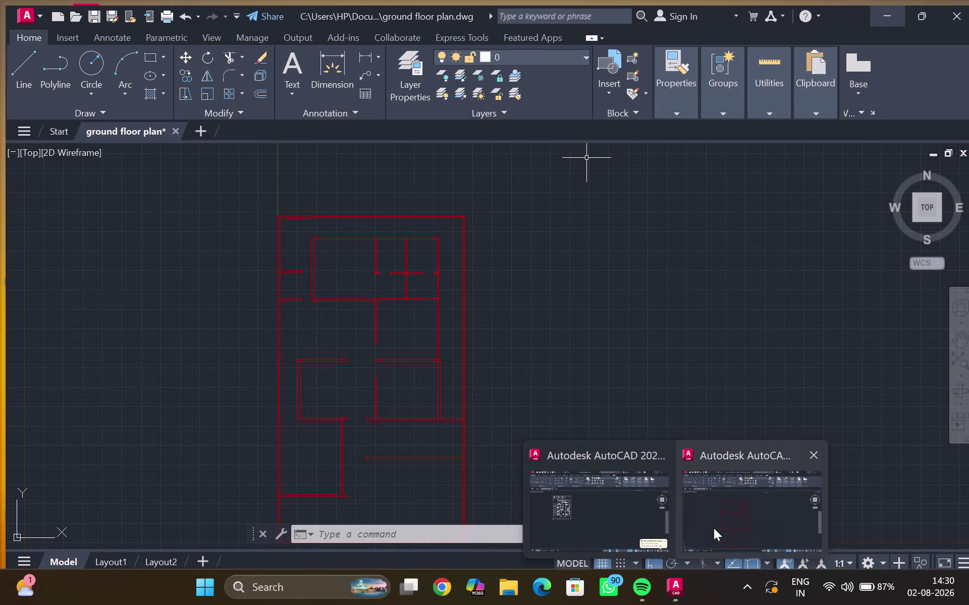
Offset the lower horizontal wall line 4 feet upward.
click(713, 527)
scroll(up, 3)
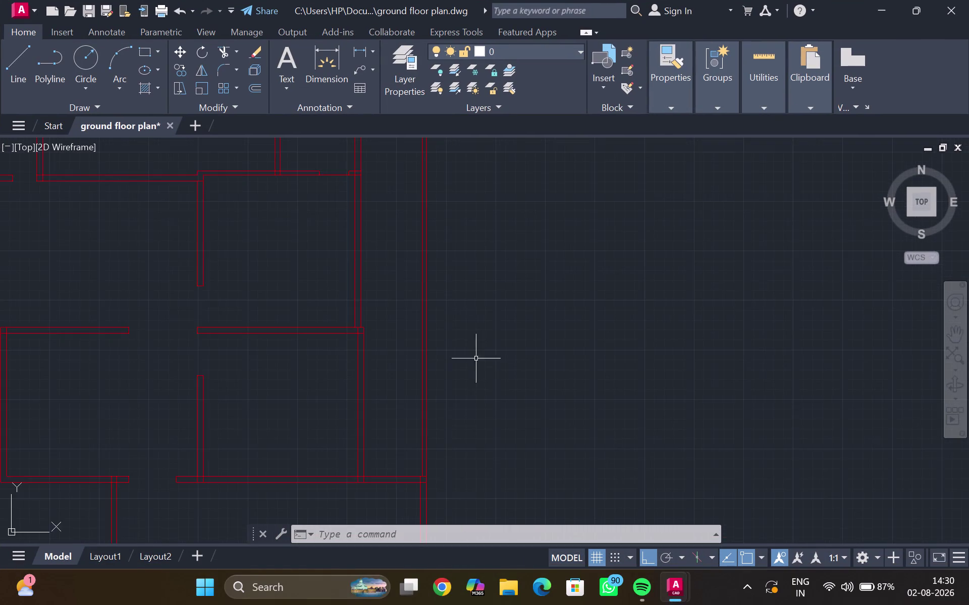
middle_drag(479, 338, 501, 309)
scroll(down, 3)
middle_click(494, 298)
scroll(up, 3)
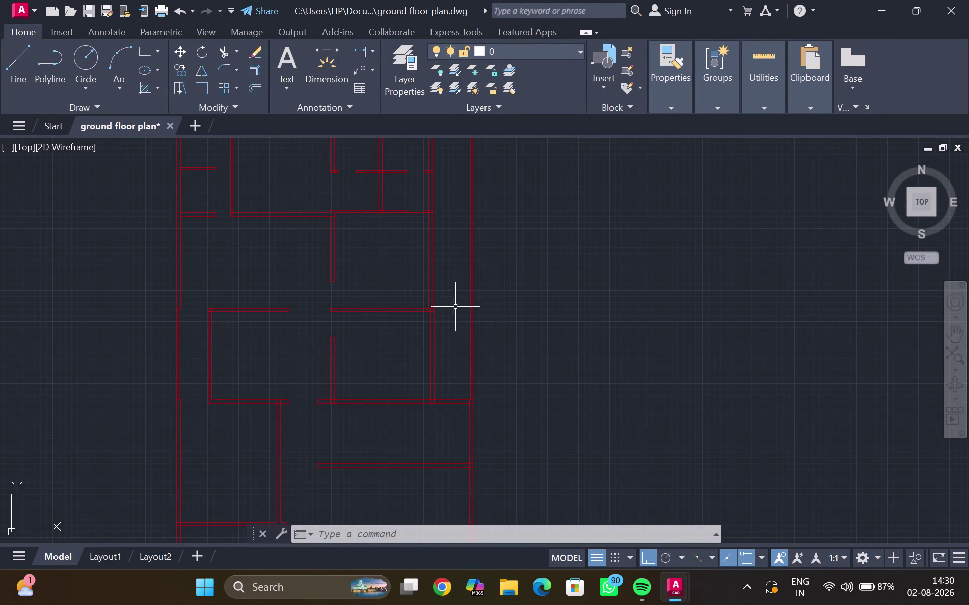
scroll(up, 3)
scroll(down, 3)
middle_drag(455, 307, 463, 330)
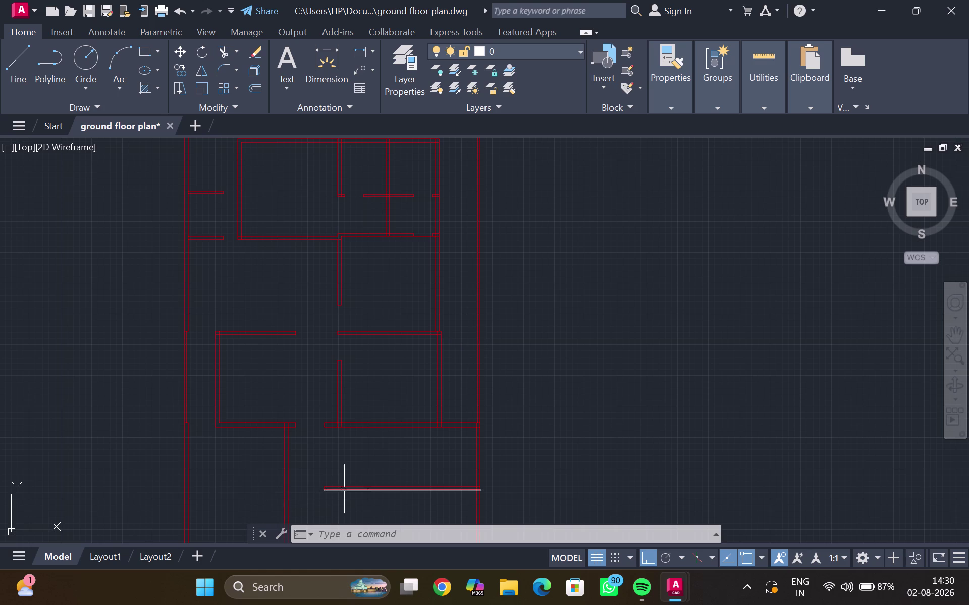
scroll(up, 3)
scroll(down, 3)
middle_drag(358, 444, 358, 353)
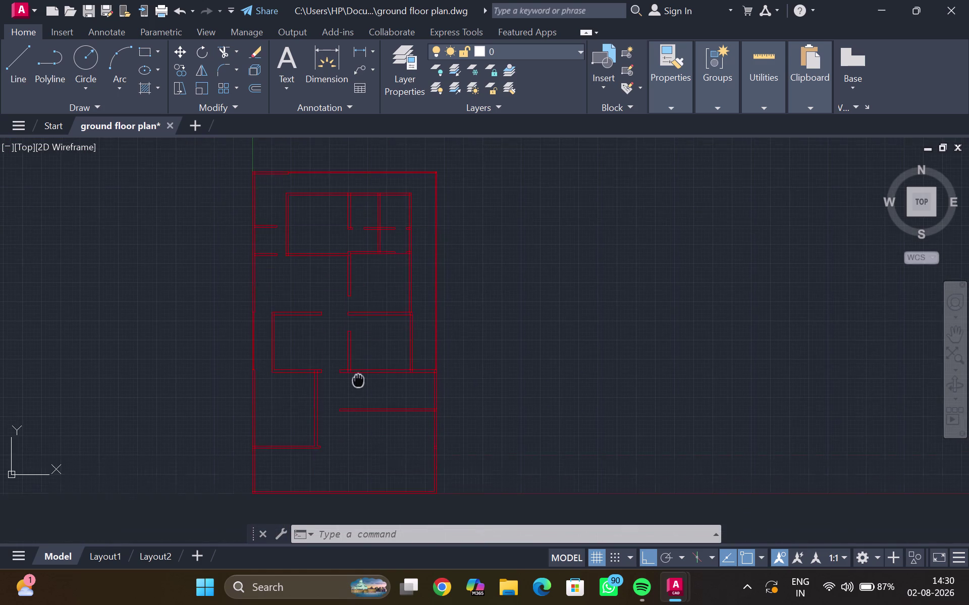
middle_drag(358, 353, 359, 341)
scroll(up, 3)
middle_drag(369, 346, 359, 364)
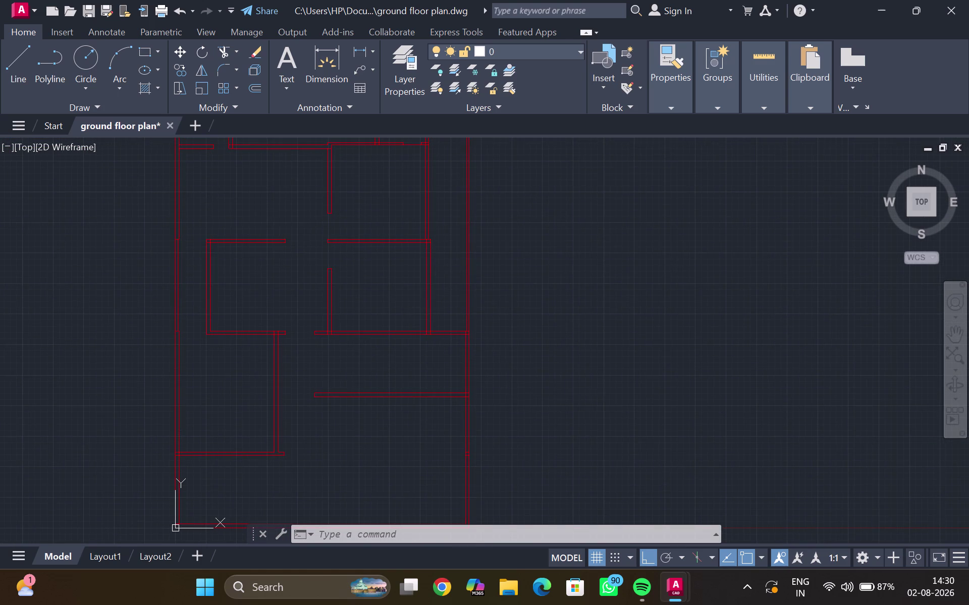
scroll(up, 3)
scroll(up, 3)
middle_drag(440, 324, 389, 316)
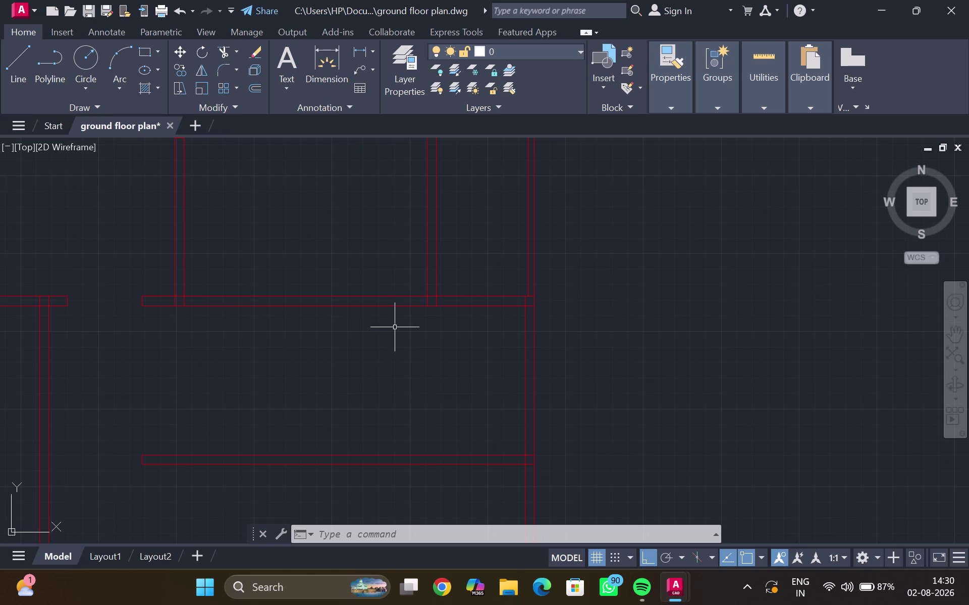
scroll(down, 3)
middle_click(418, 329)
scroll(up, 3)
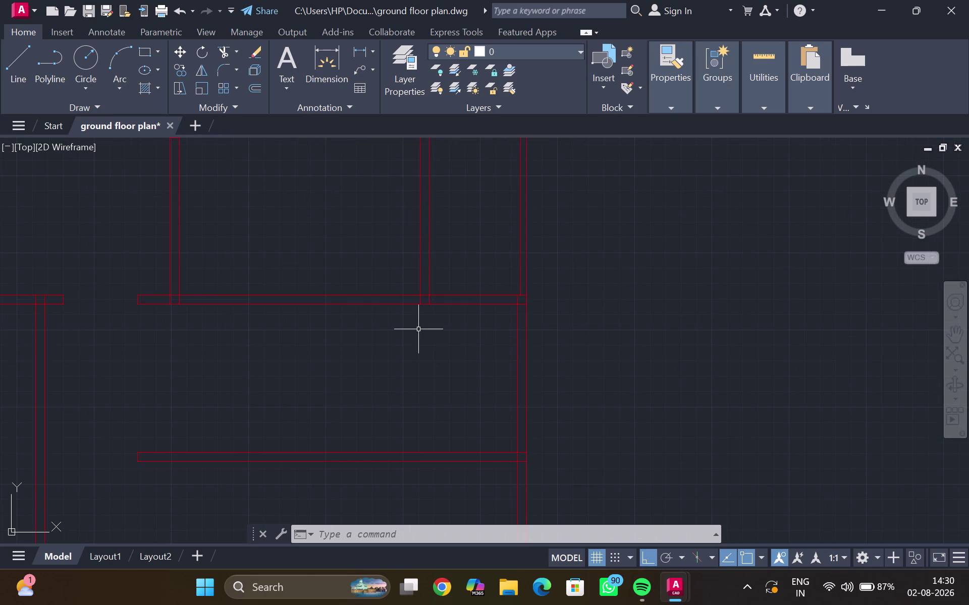
middle_drag(418, 330, 408, 341)
scroll(up, 3)
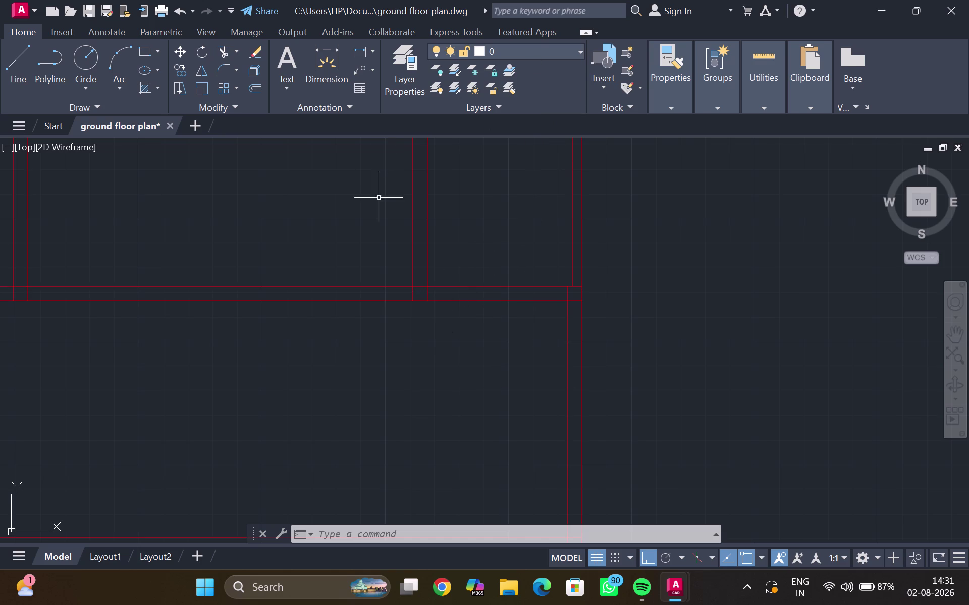
scroll(down, 3)
middle_drag(390, 206, 431, 285)
scroll(down, 3)
middle_drag(409, 275, 413, 276)
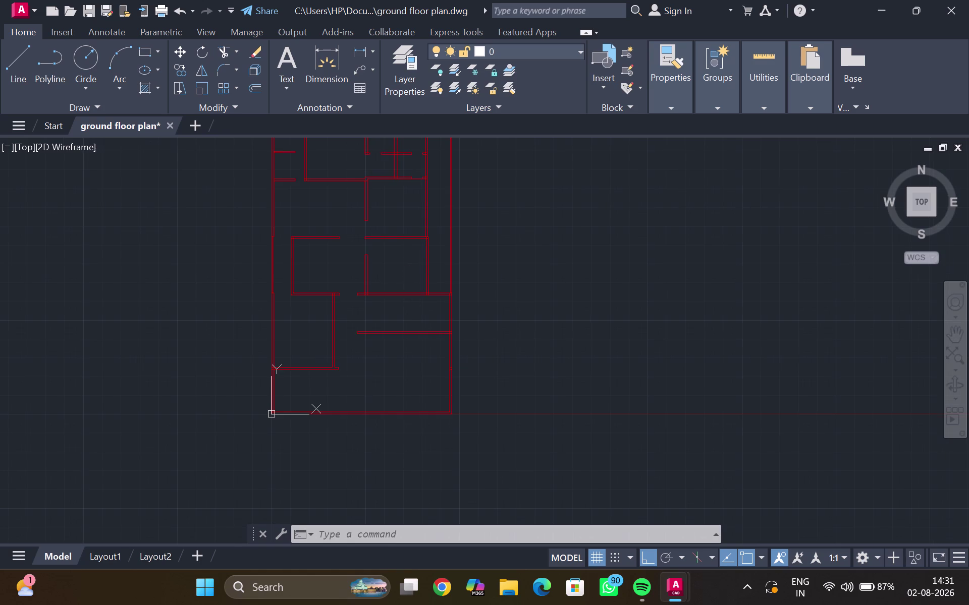
middle_drag(413, 276, 427, 287)
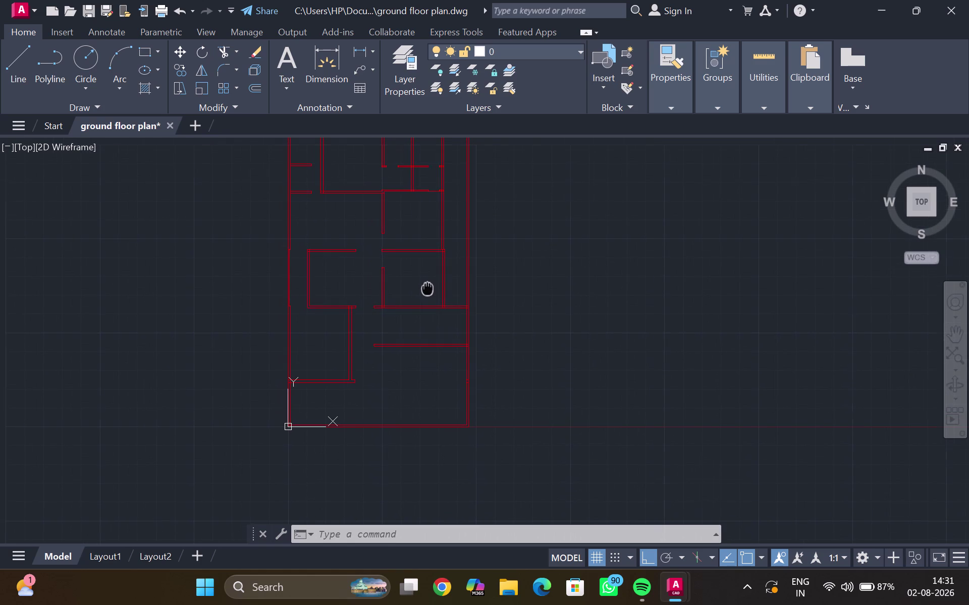
scroll(up, 3)
middle_drag(427, 288, 427, 289)
scroll(up, 3)
scroll(down, 3)
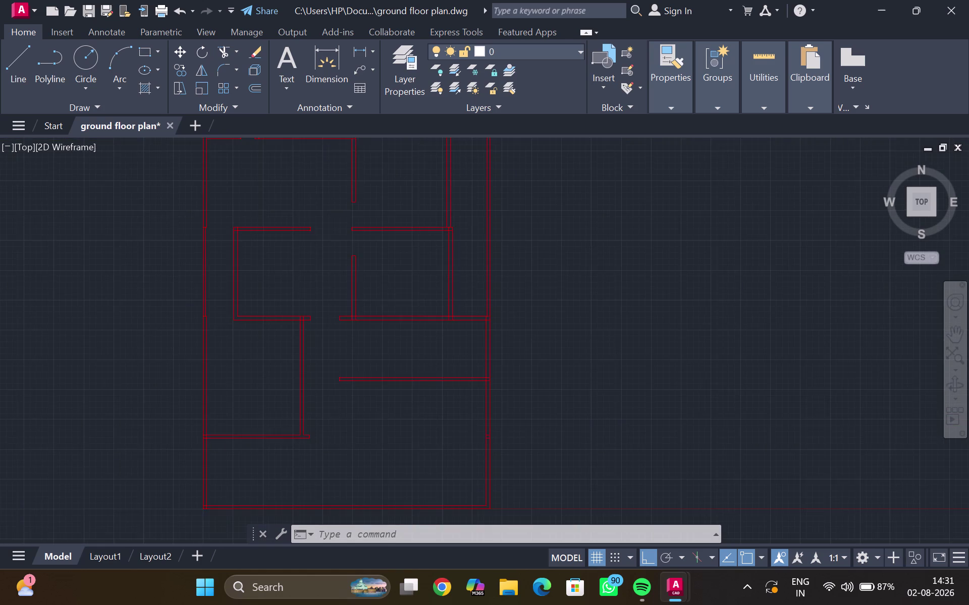
scroll(up, 3)
scroll(down, 3)
middle_drag(427, 289, 427, 294)
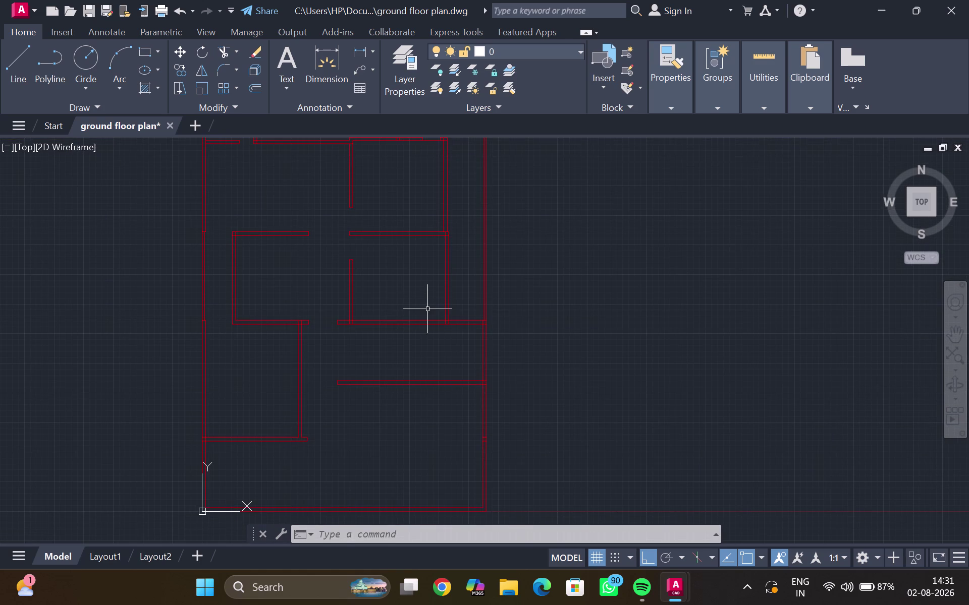
middle_click(405, 362)
scroll(up, 3)
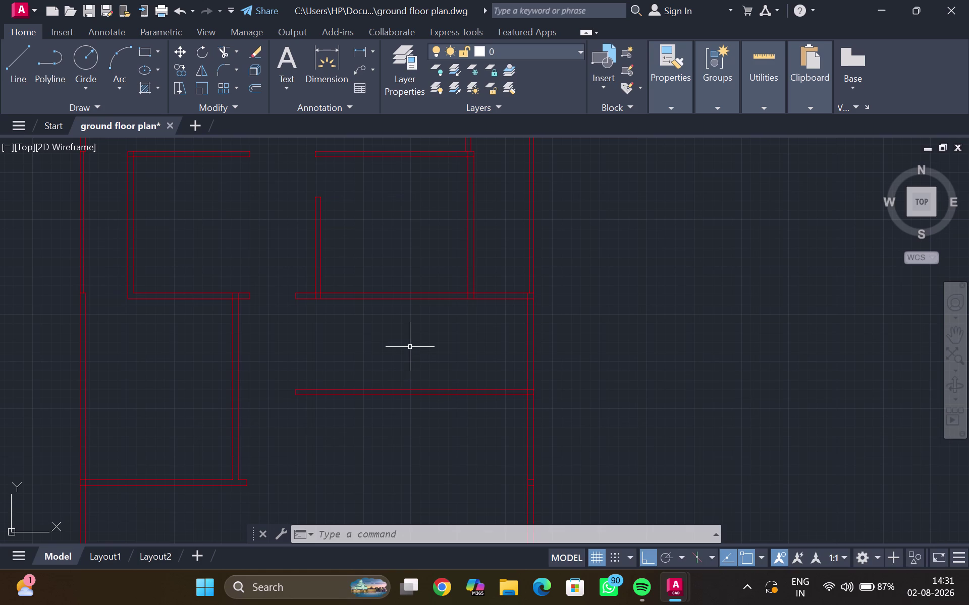
click(397, 389)
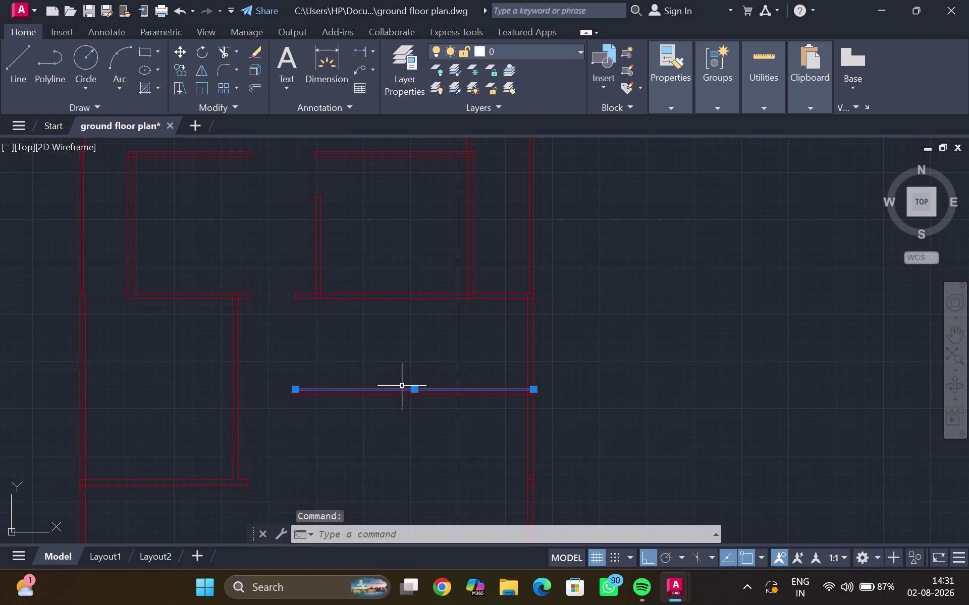
key(o)
key(Return)
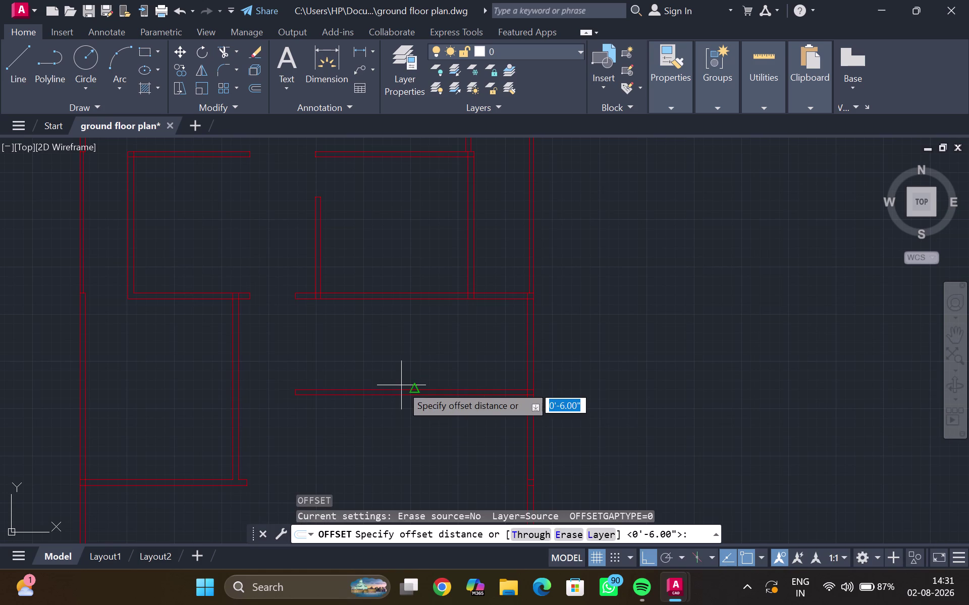
key(4)
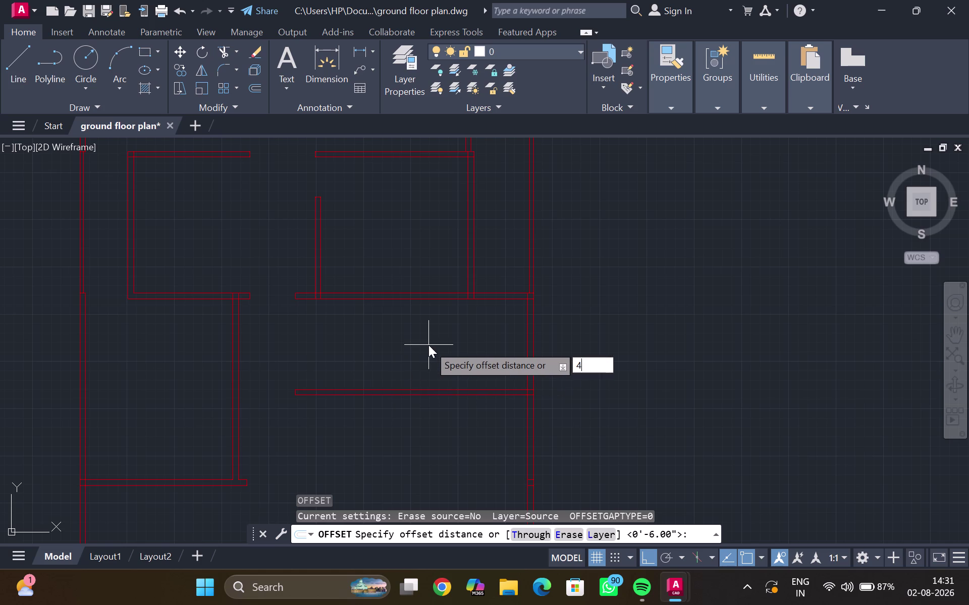
key(apostrophe)
key(Return)
click(428, 345)
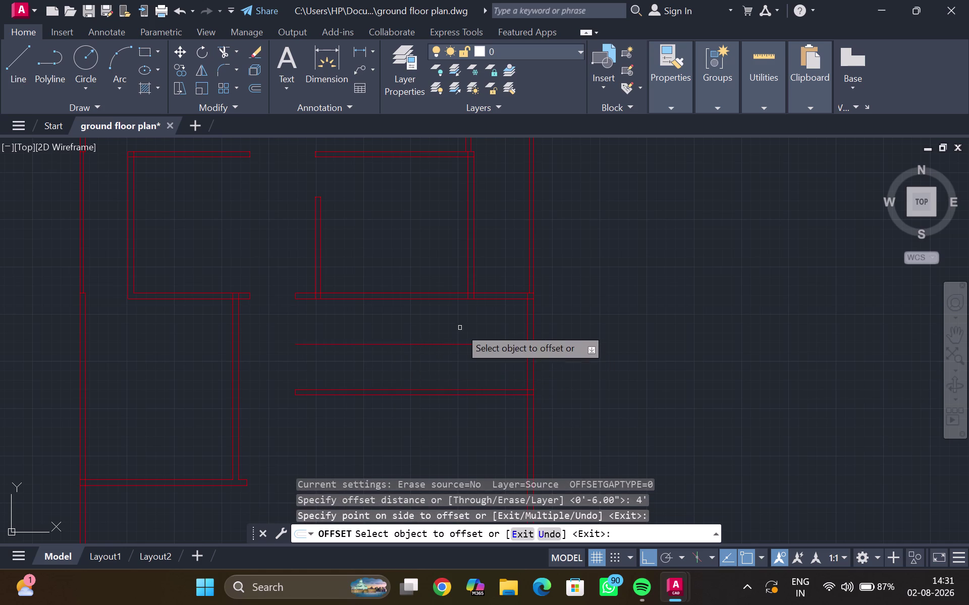
key(Escape)
Offset the new 4-foot line by 6 inches to both sides.
scroll(up, 3)
middle_drag(366, 354, 366, 383)
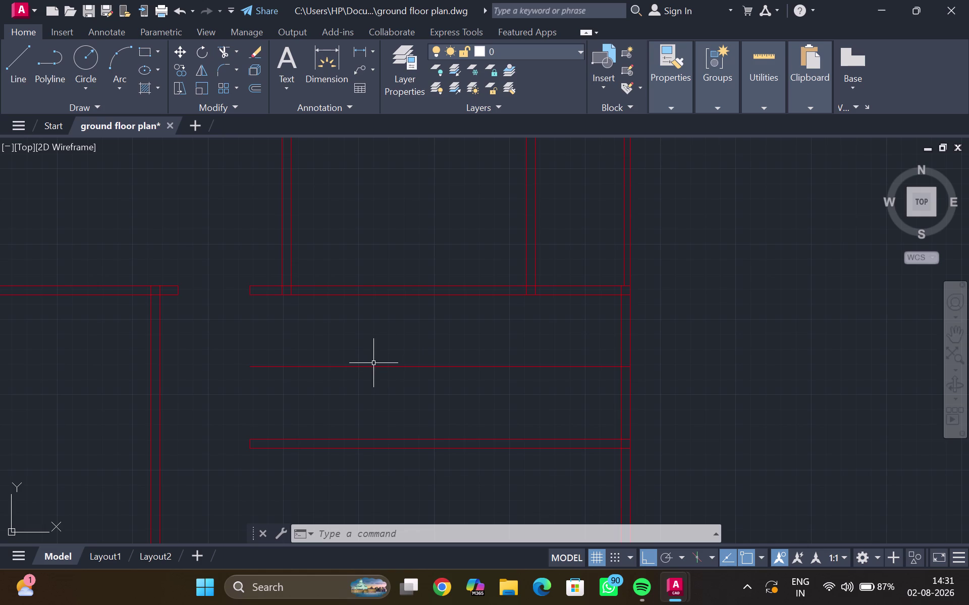
click(369, 369)
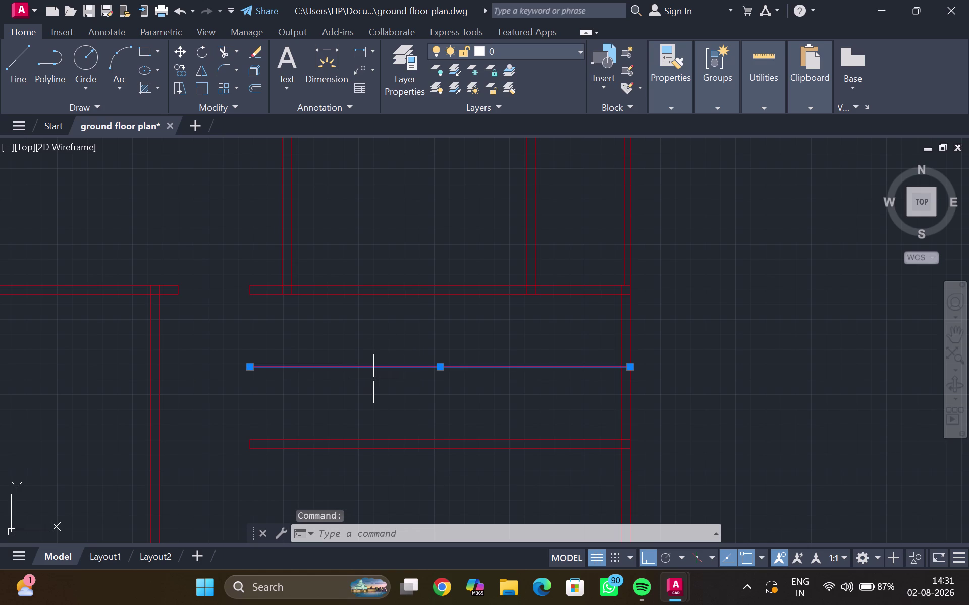
key(6)
key(shift+quotedbl)
key(Return)
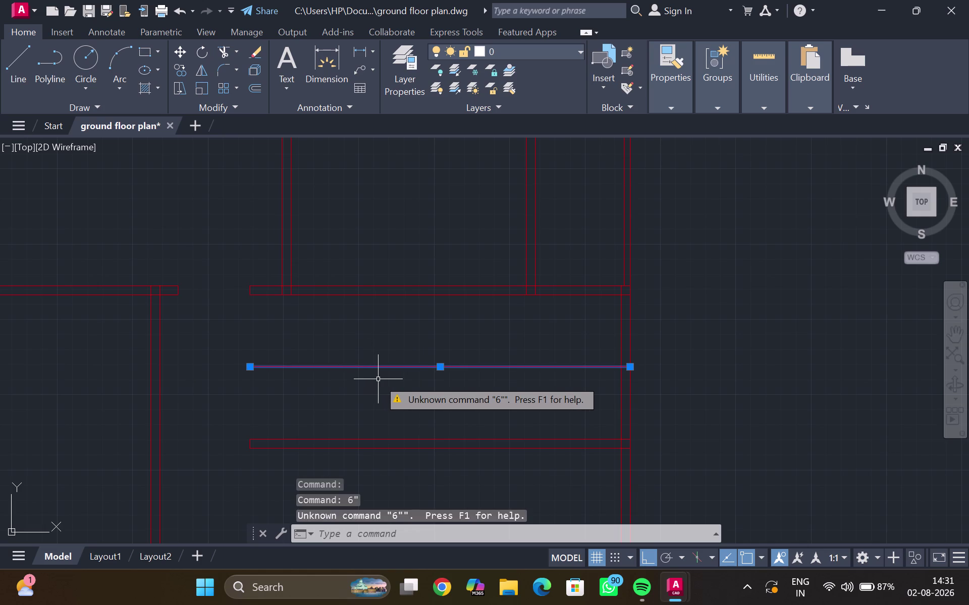
key(o)
key(Return)
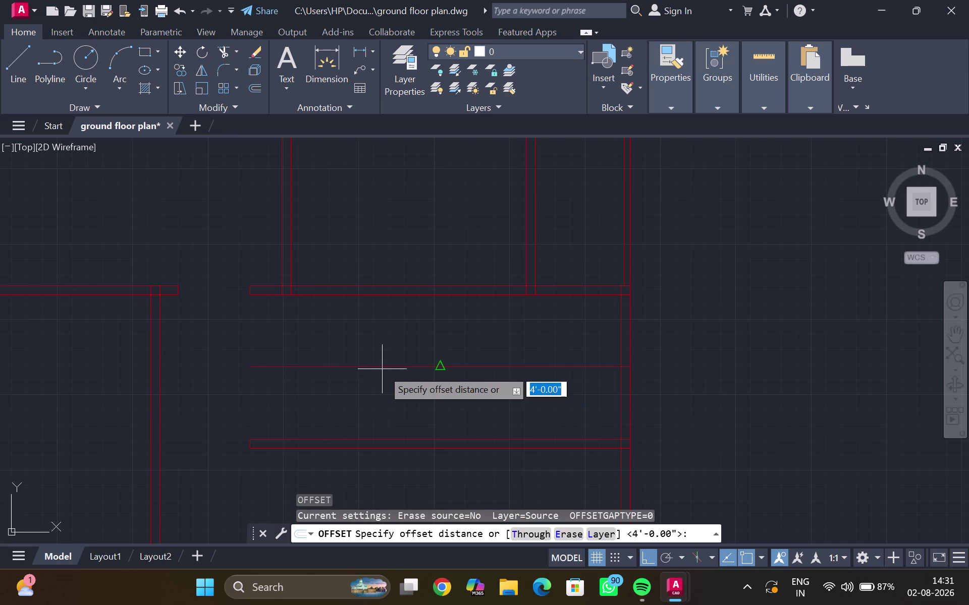
key(6)
key(shift+quotedbl)
key(Return)
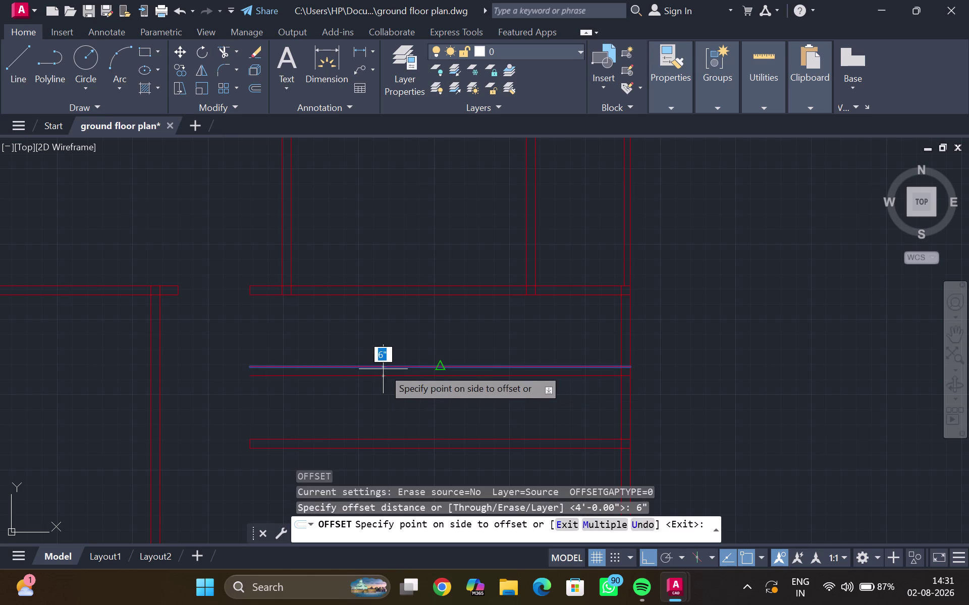
click(383, 368)
click(383, 366)
click(385, 353)
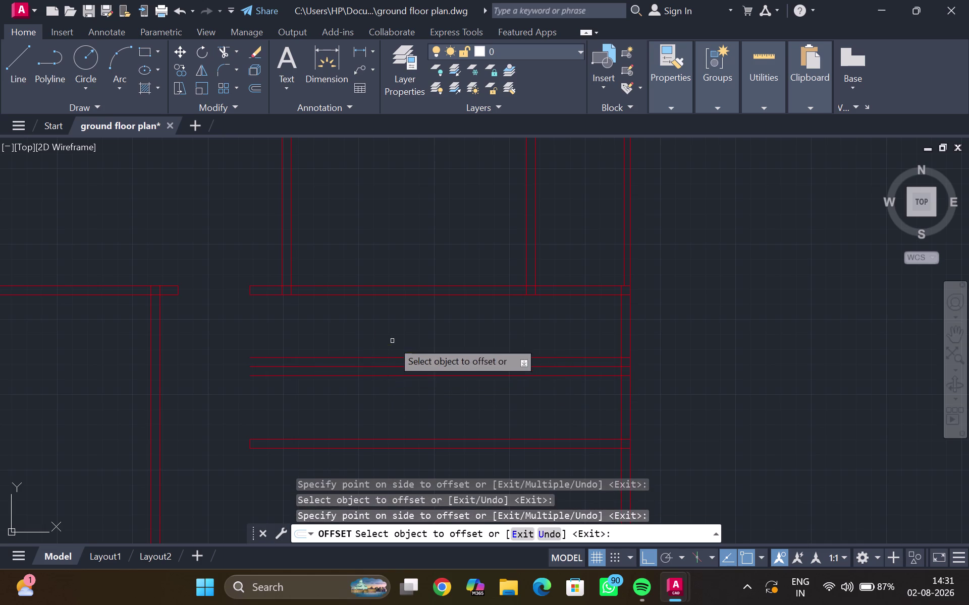
key(Escape)
middle_drag(357, 347, 354, 347)
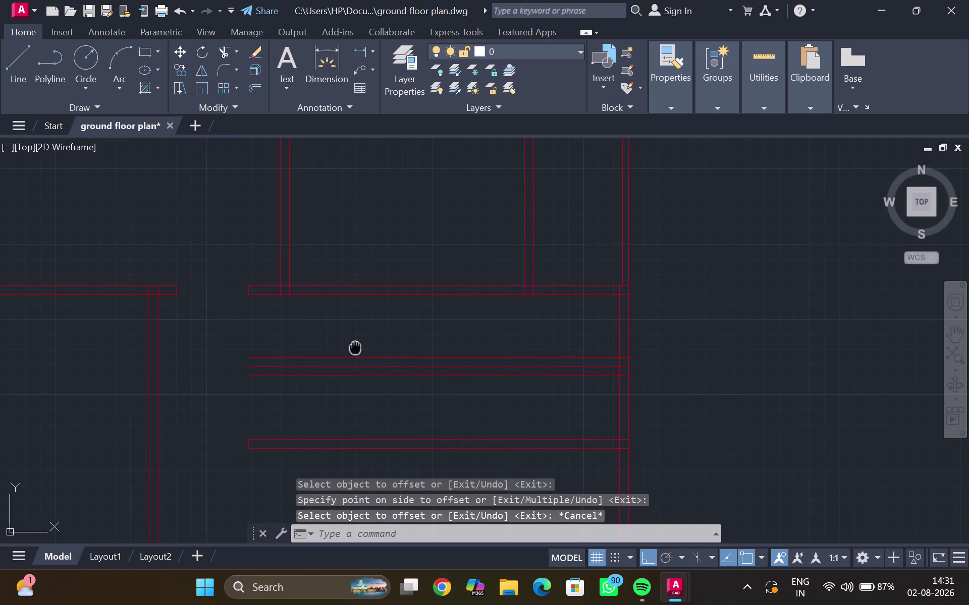
middle_drag(354, 347, 341, 337)
scroll(up, 3)
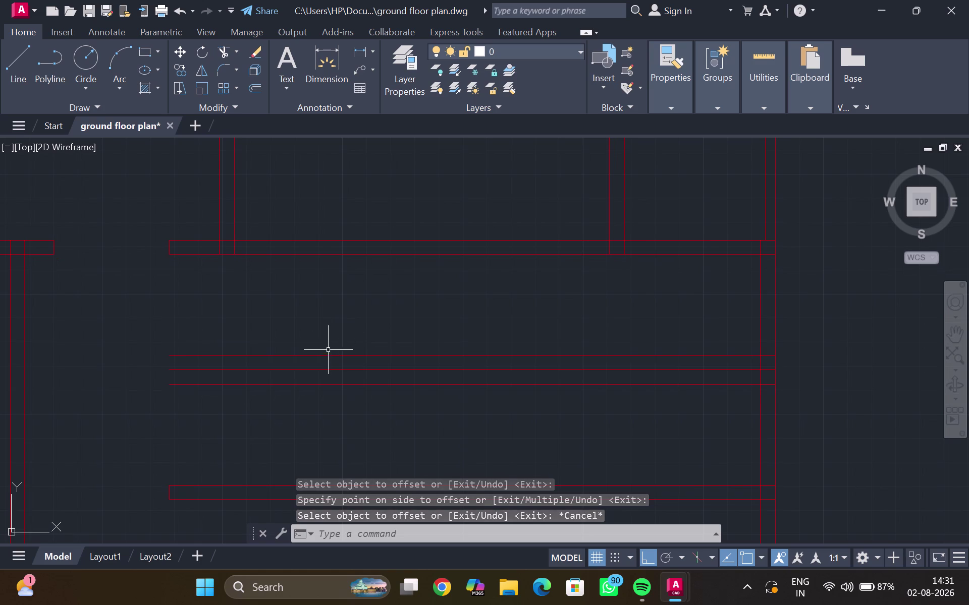
middle_drag(267, 423, 296, 387)
scroll(up, 3)
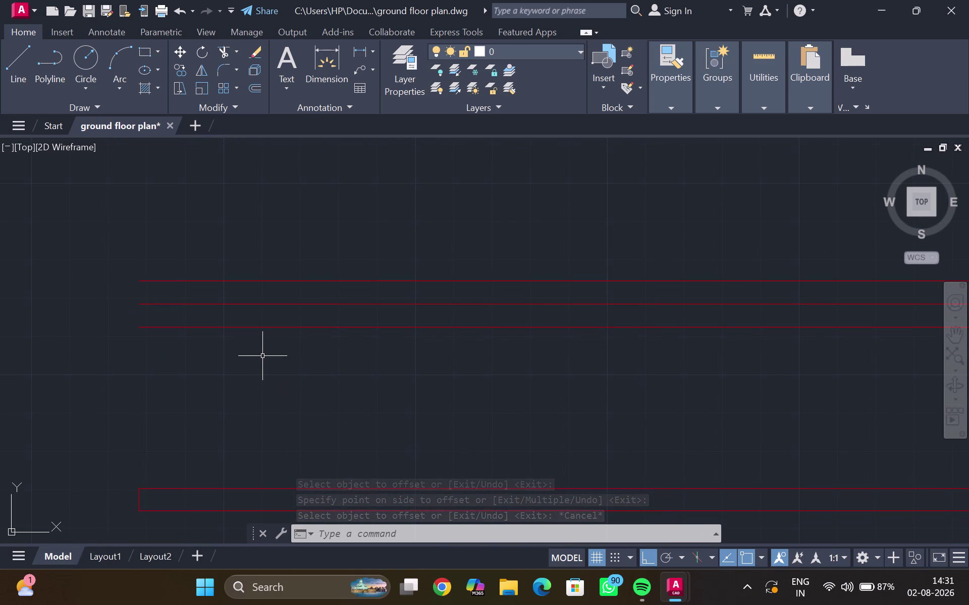
Draw a vertical line from the new wall lines' end down to the lower wall.
key(l)
key(Return)
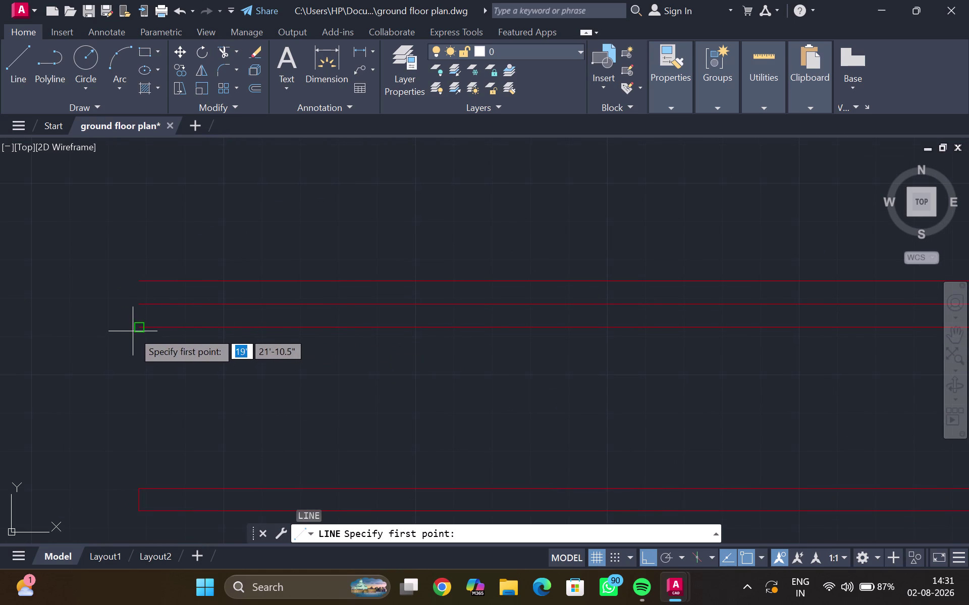
click(136, 329)
click(138, 487)
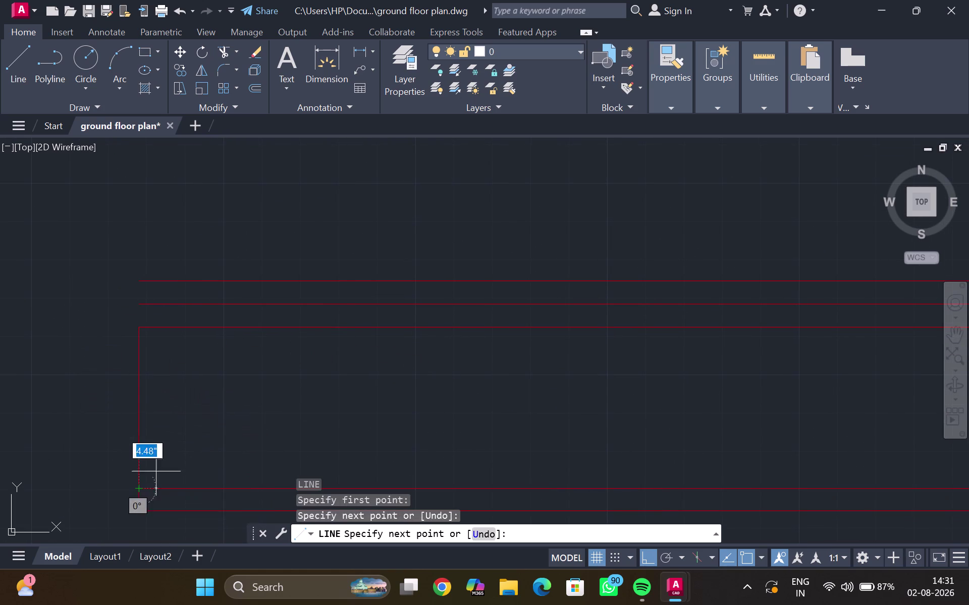
key(Escape)
scroll(down, 3)
middle_click(644, 18)
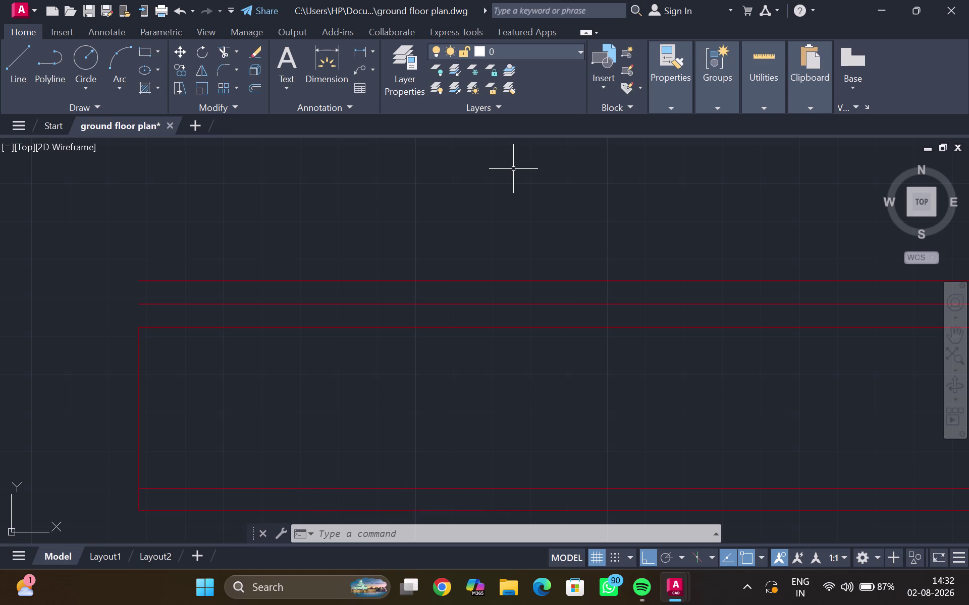
Select the staircase outline's left edge line.
click(140, 400)
key(o)
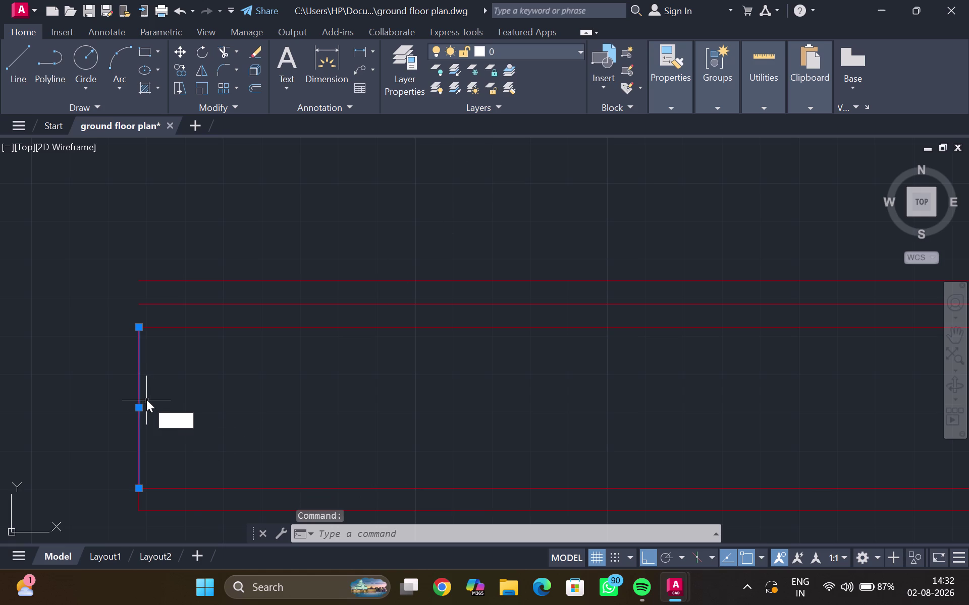
key(Escape)
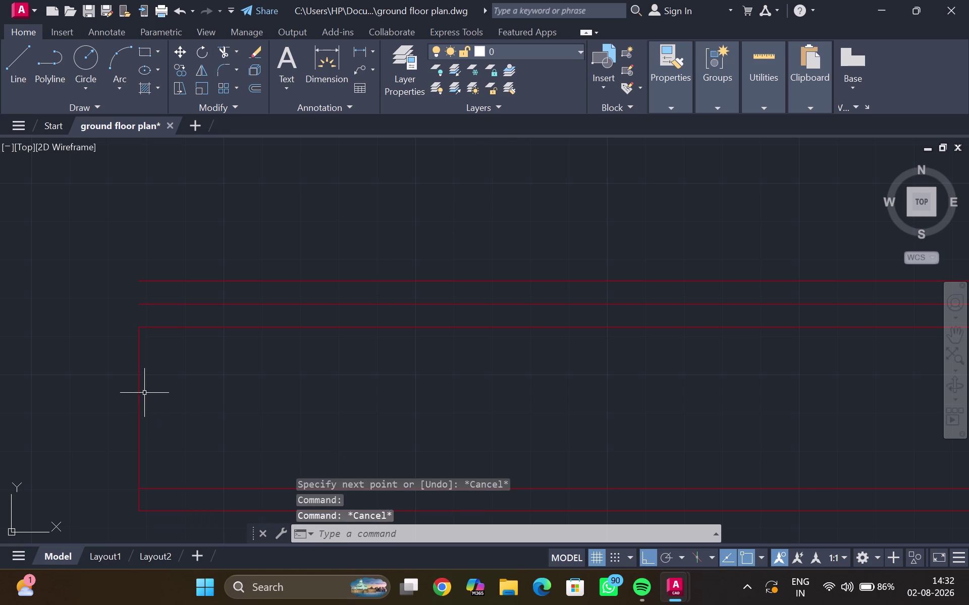
click(139, 389)
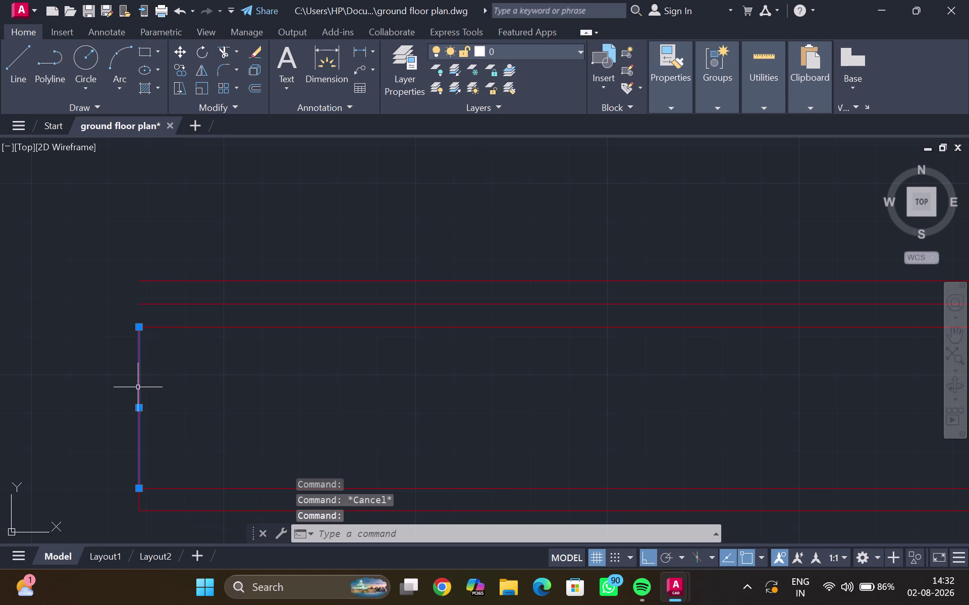
Copy the stair's left edge as an array of 12 lines spaced 1 foot apart.
key(c)
key(o)
key(Return)
click(143, 330)
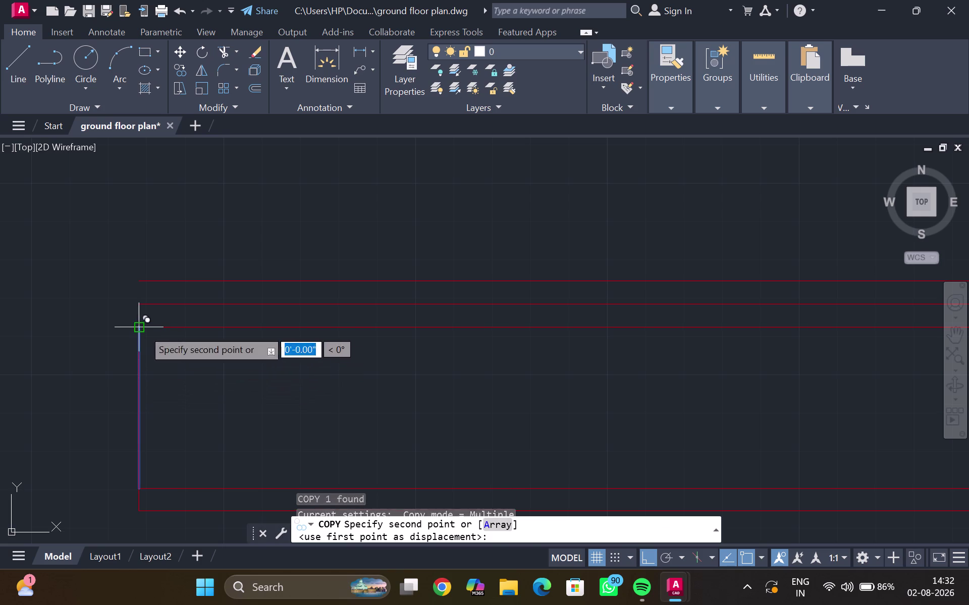
click(491, 522)
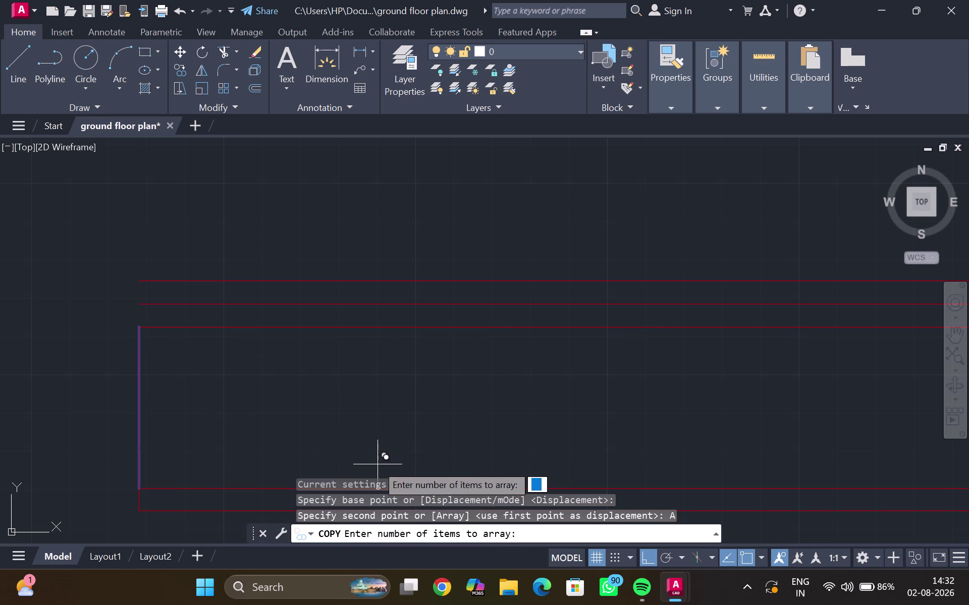
text(12)
key(Return)
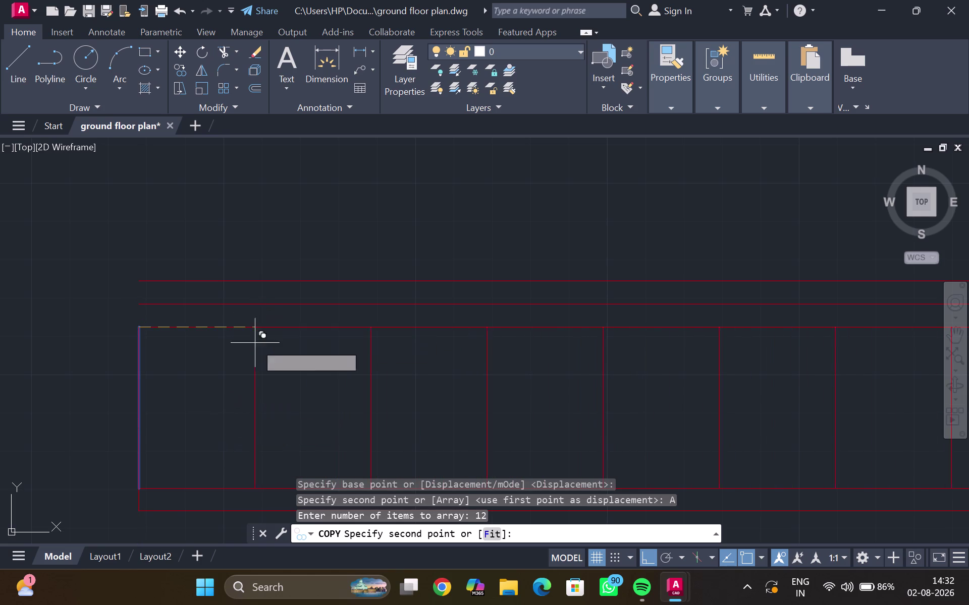
scroll(down, 3)
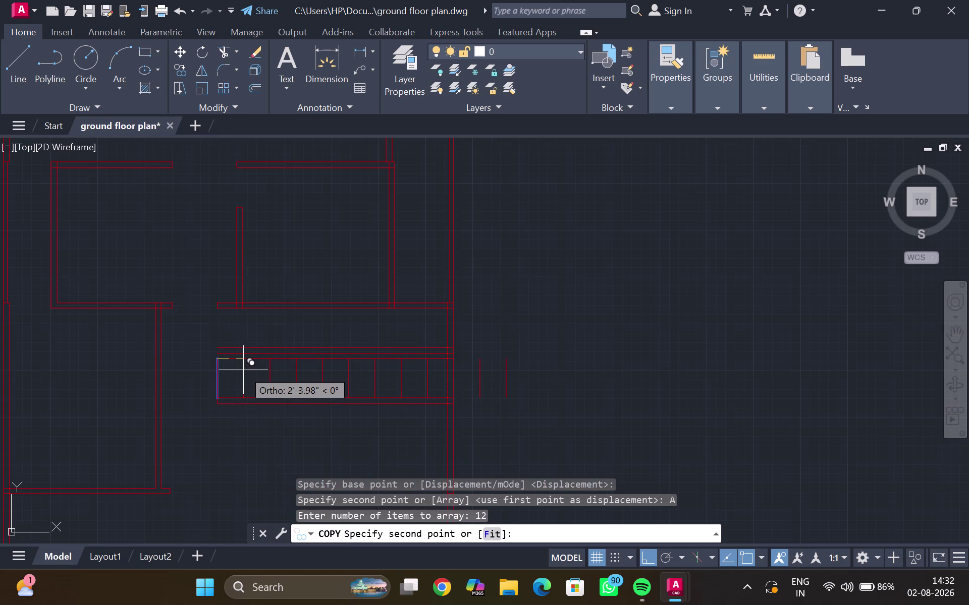
key(1)
key(apostrophe)
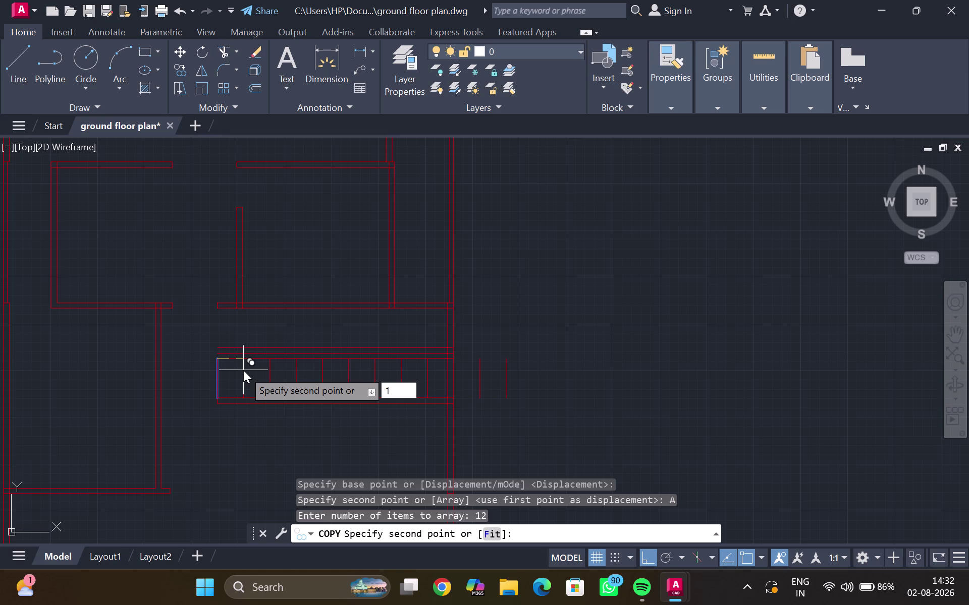
key(Return)
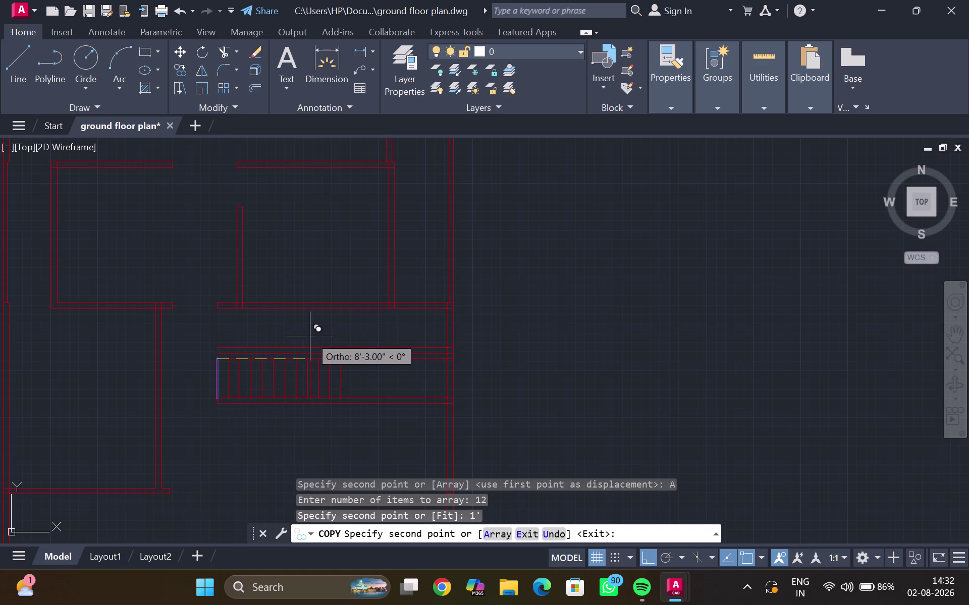
key(Escape)
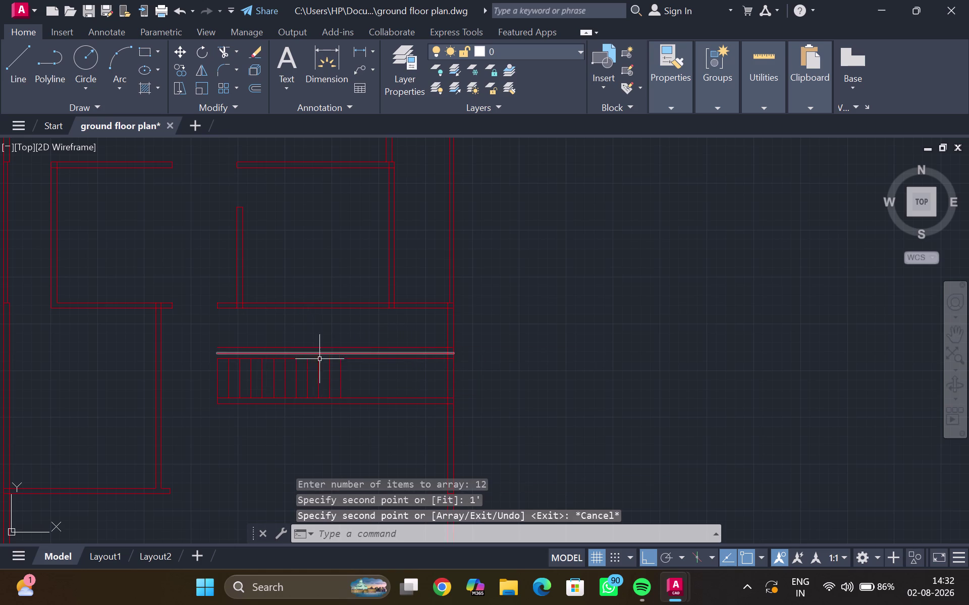
scroll(up, 3)
scroll(up, 3)
middle_drag(319, 369, 298, 383)
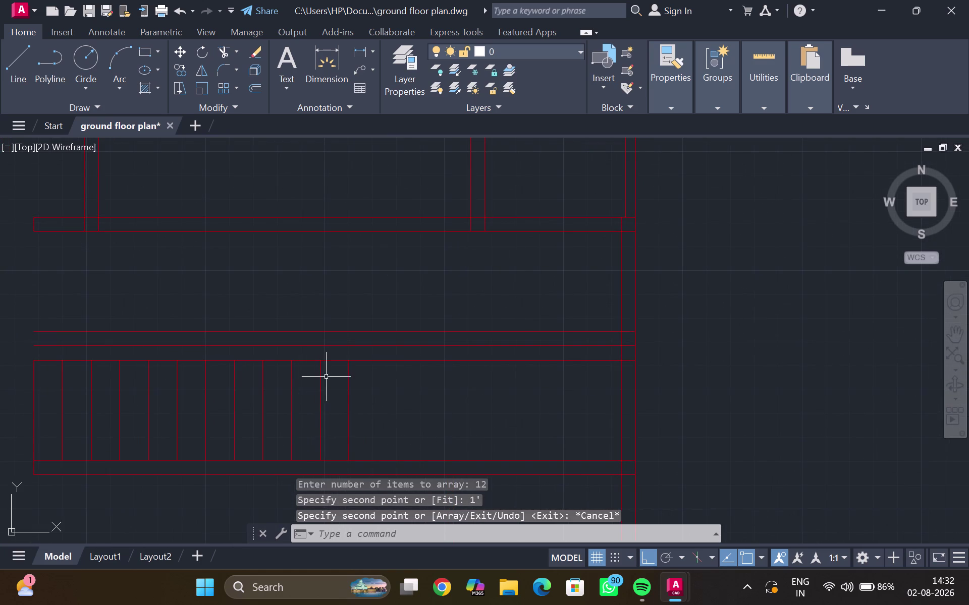
Draw a vertical line from the landing edge to the upper wall, trimming the excess.
key(l)
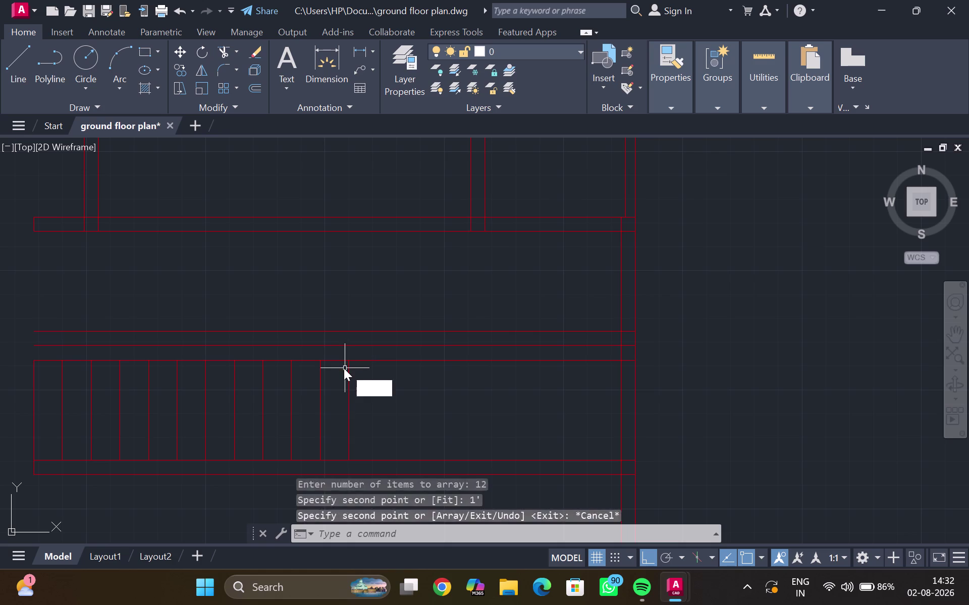
key(Return)
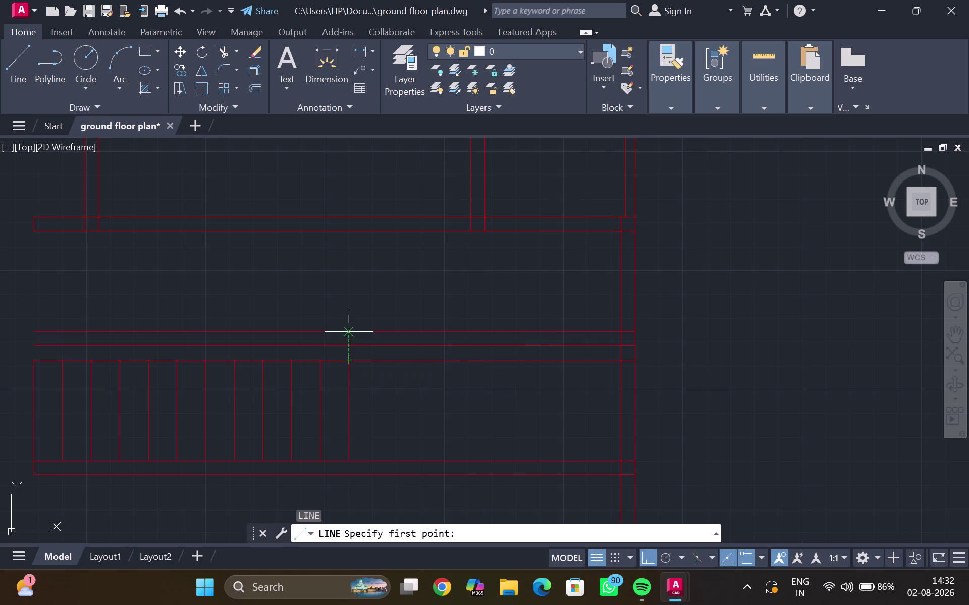
click(351, 329)
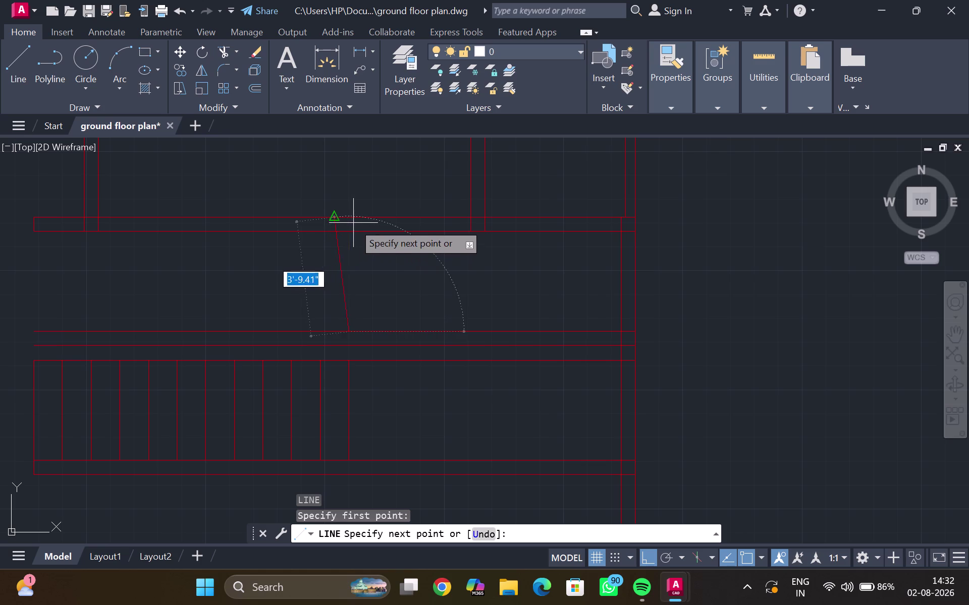
click(368, 198)
key(Escape)
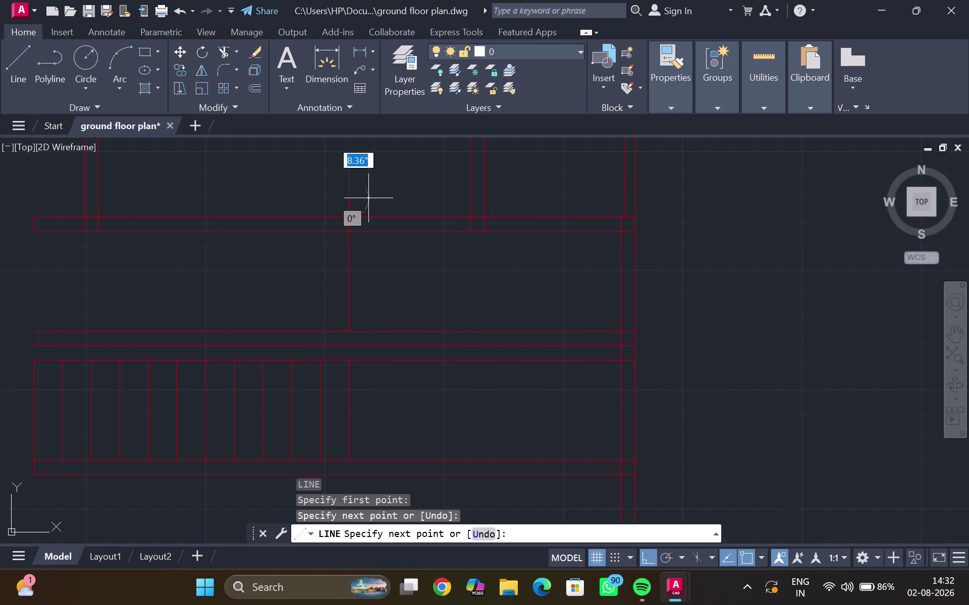
text(tr)
key(Return)
drag(364, 199, 339, 212)
drag(343, 223, 355, 222)
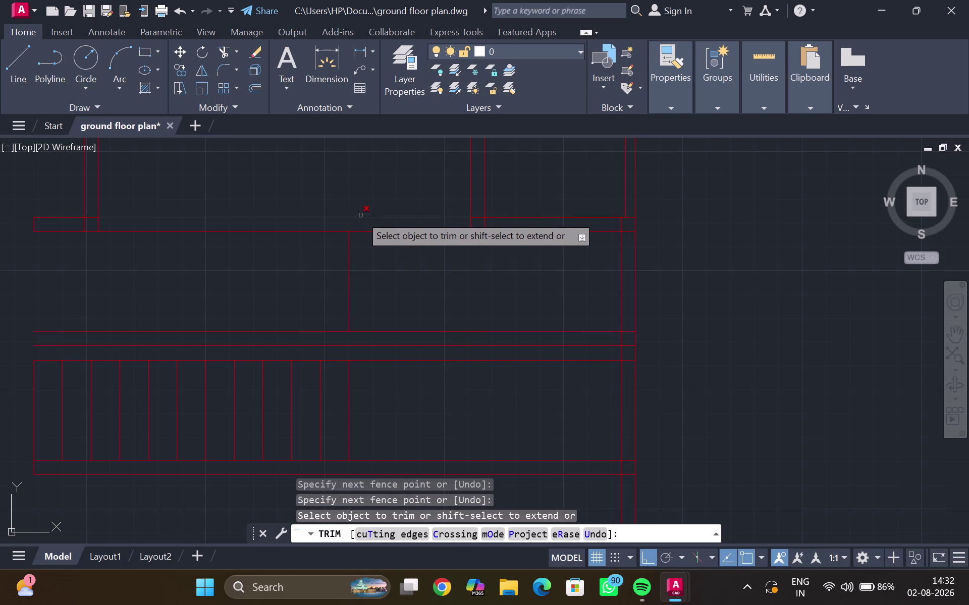
key(Escape)
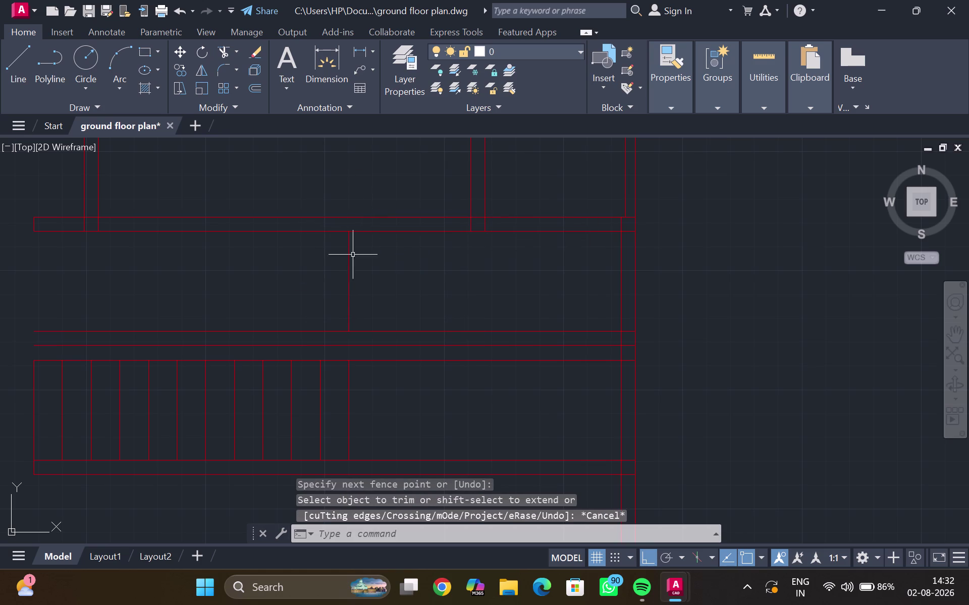
Select the new vertical line and start copying it with CO.
click(347, 261)
key(c)
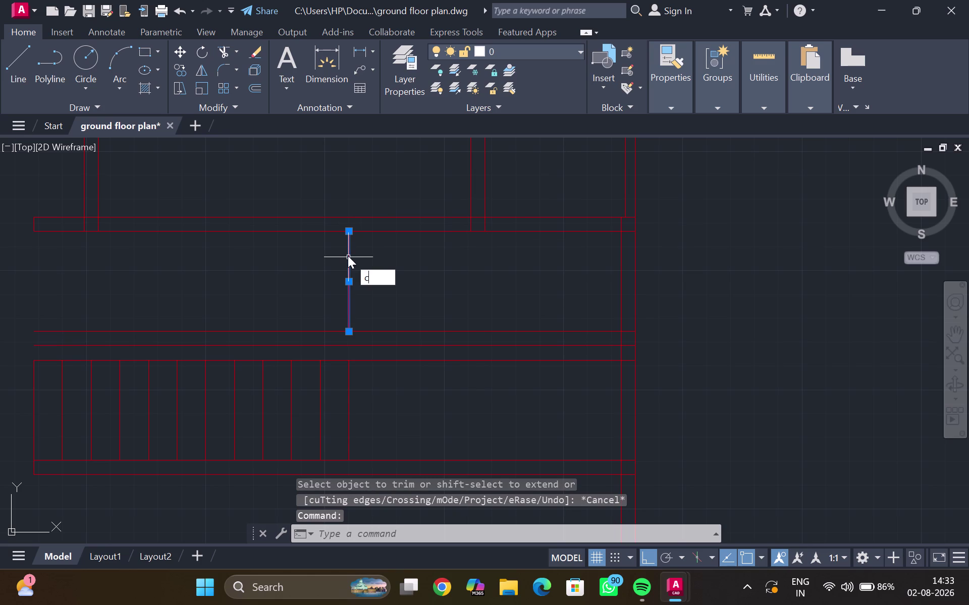
key(o)
key(Return)
Array 9 copies of the vertical line at 1-foot spacing to the left.
click(351, 231)
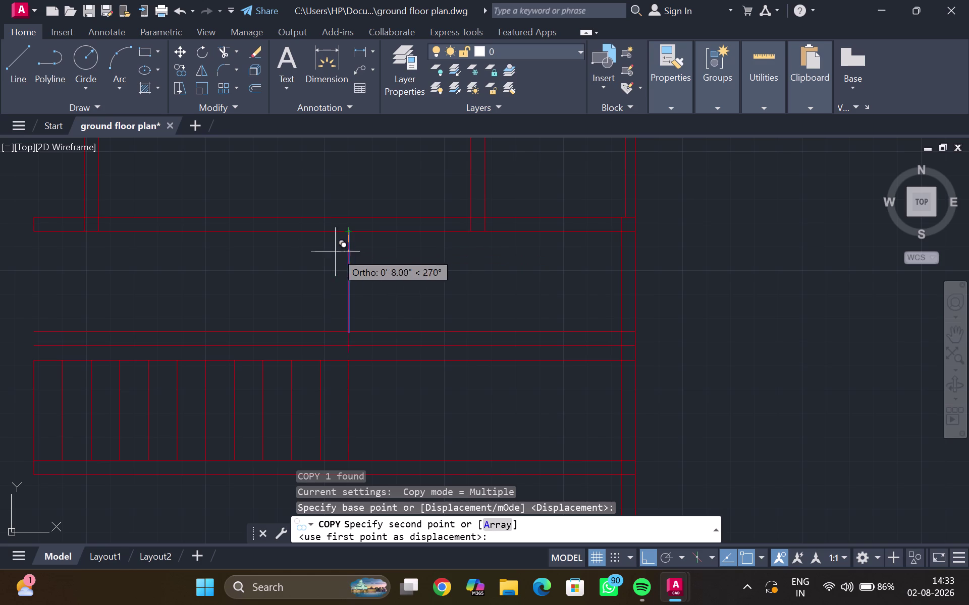
click(497, 525)
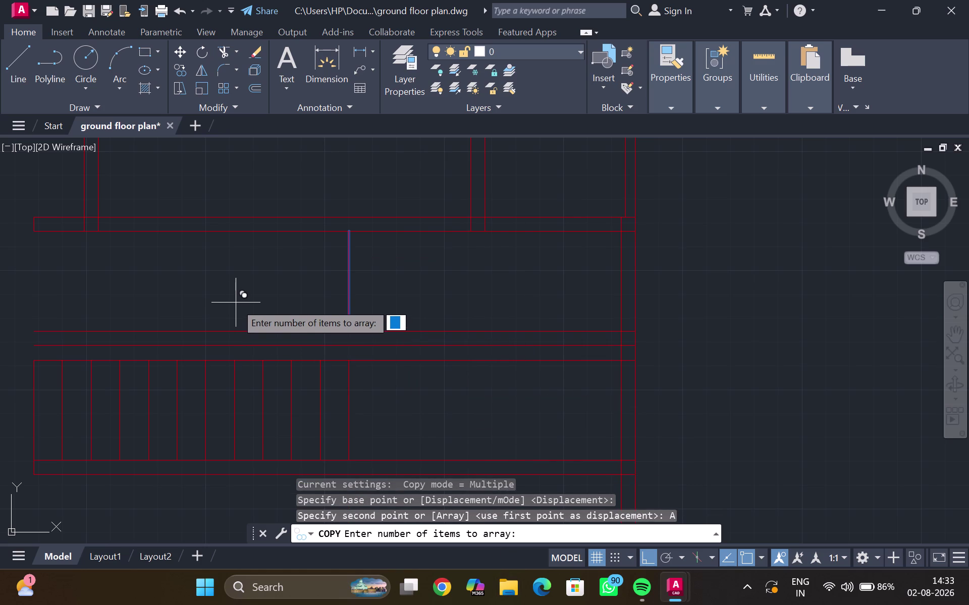
key(9)
key(Return)
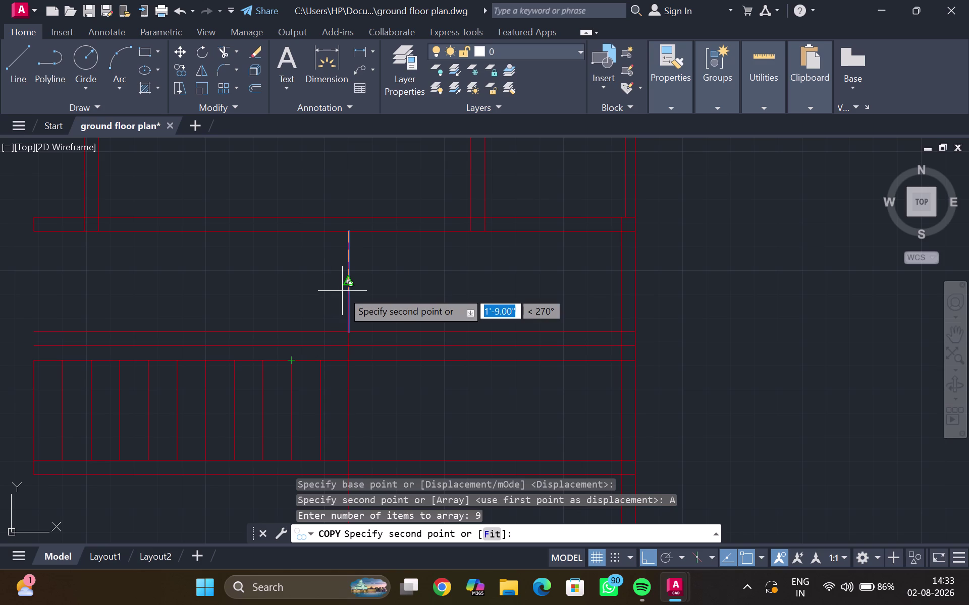
key(1)
key(apostrophe)
key(Return)
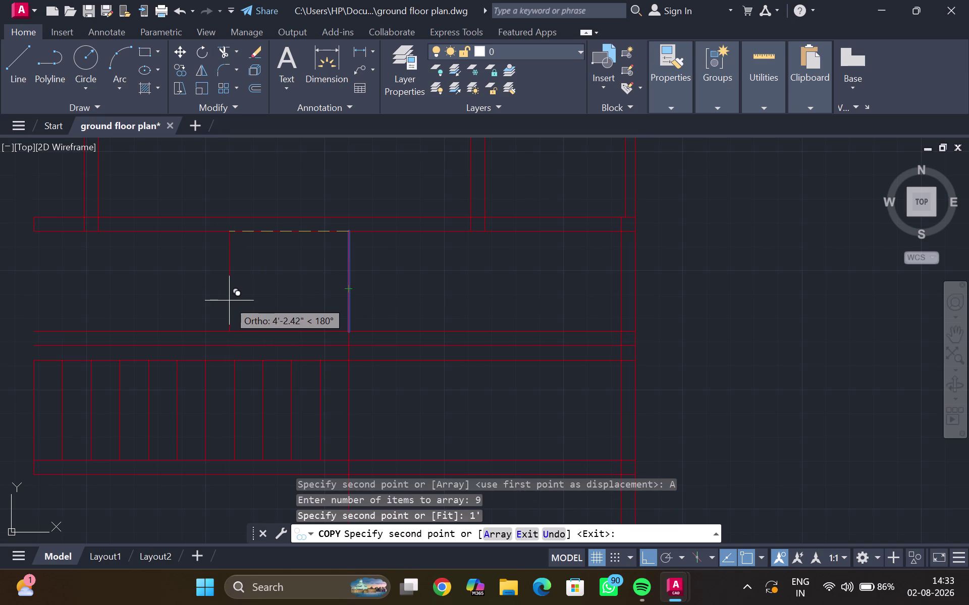
click(494, 539)
Add a second array of 9 copies at 1-foot spacing to the right.
click(495, 530)
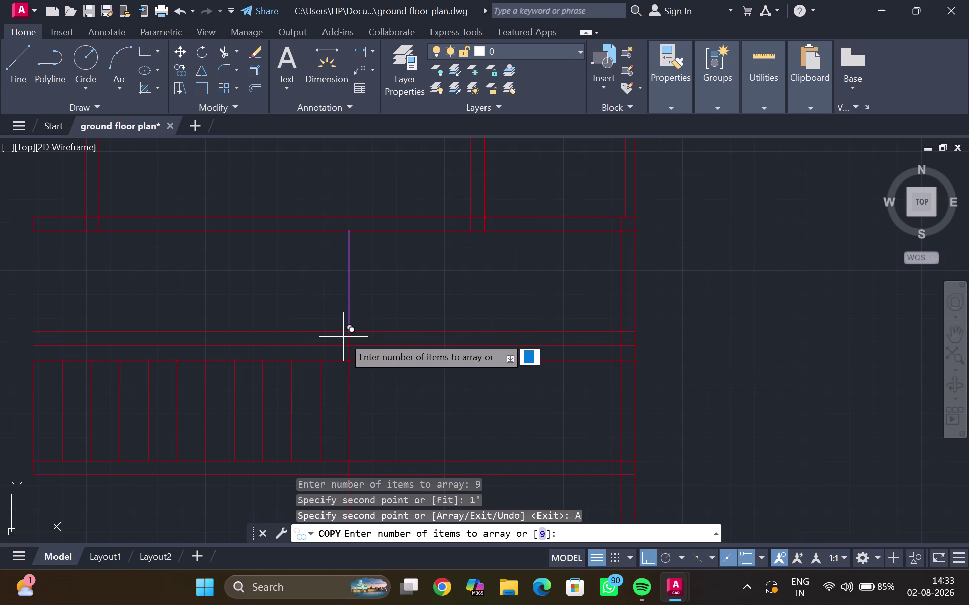
key(9)
key(Return)
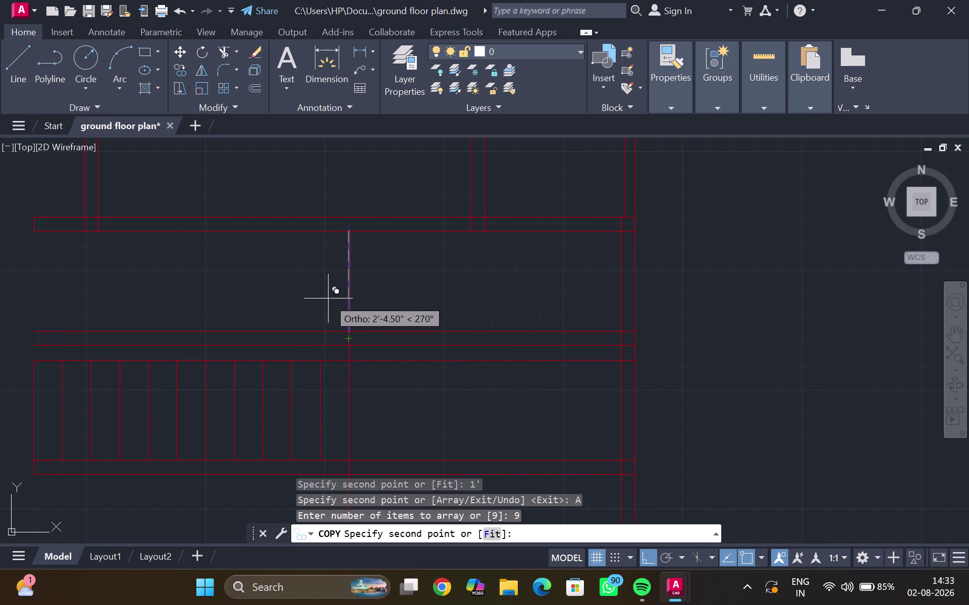
key(1)
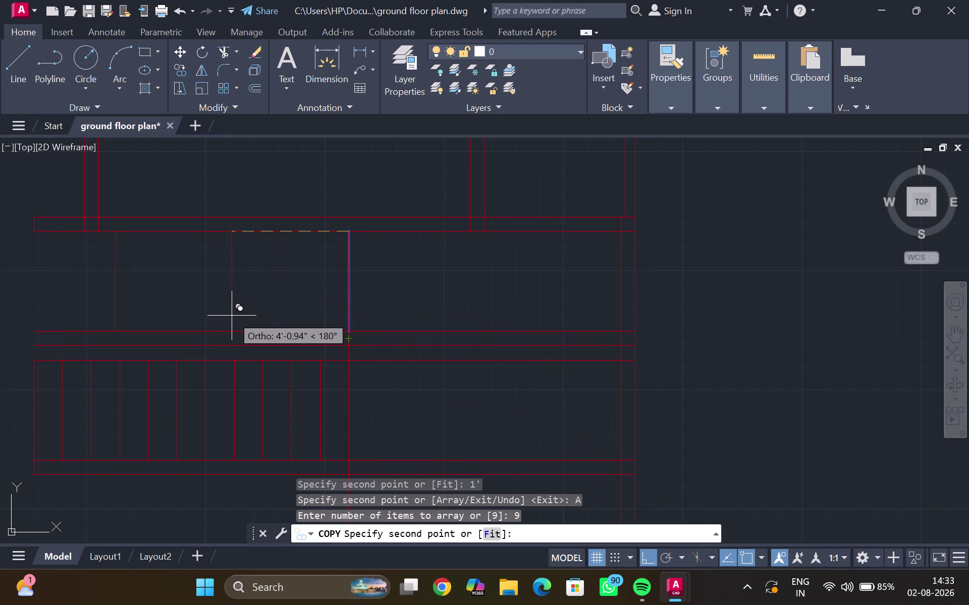
key(apostrophe)
key(Return)
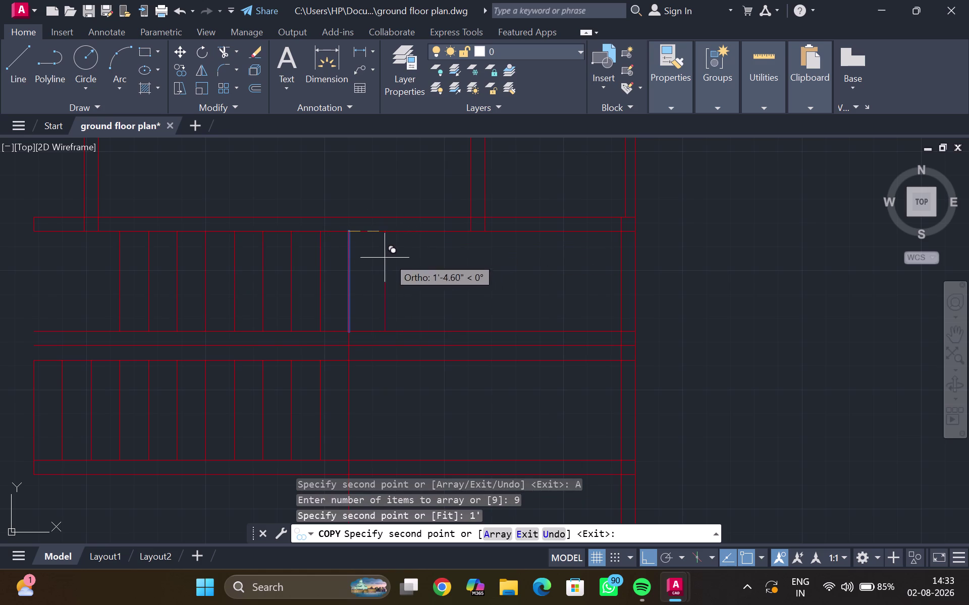
key(Escape)
scroll(down, 3)
middle_drag(308, 283, 330, 286)
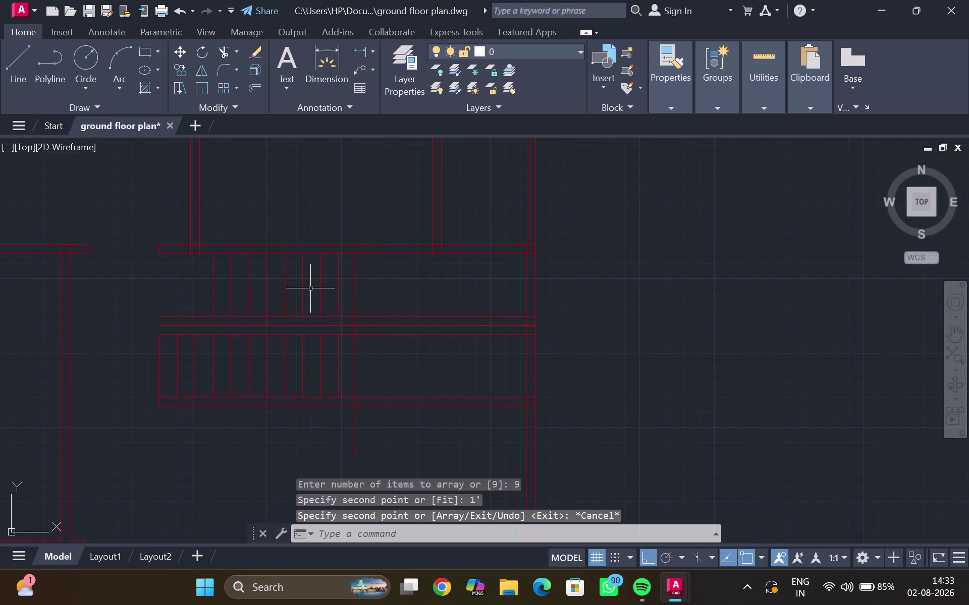
middle_drag(305, 292, 346, 269)
scroll(down, 3)
middle_drag(282, 326, 314, 327)
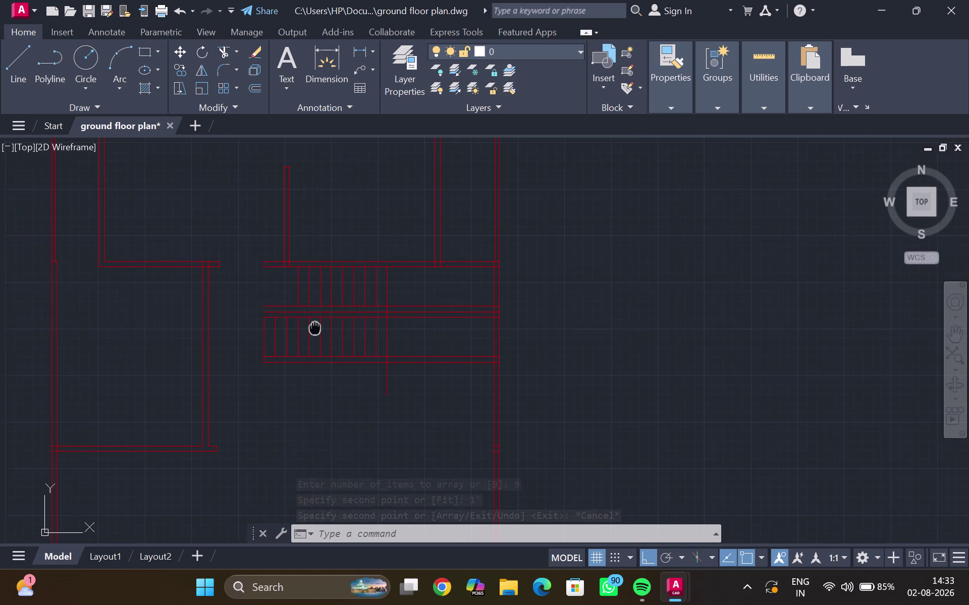
middle_drag(315, 327, 315, 326)
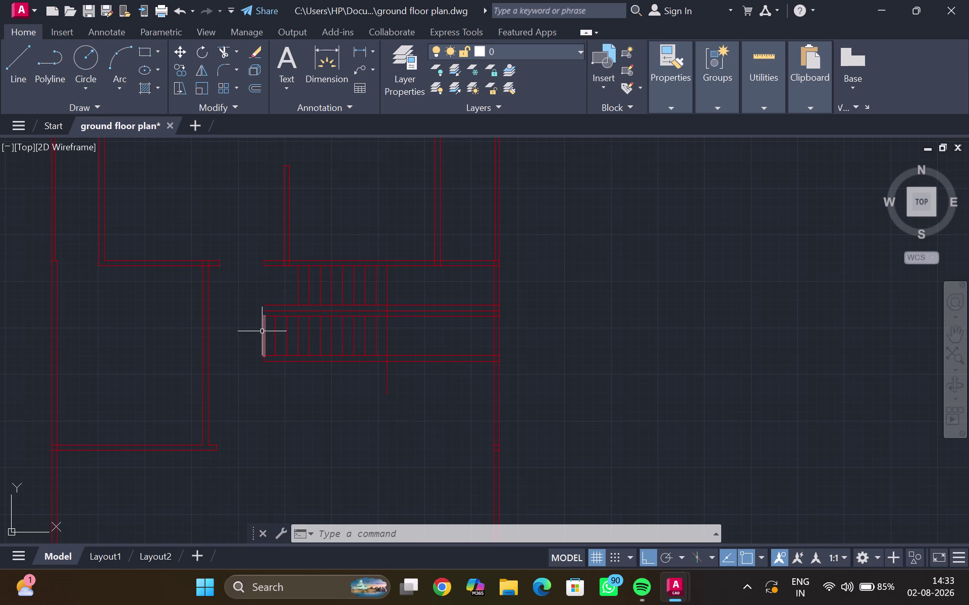
key(l)
key(Return)
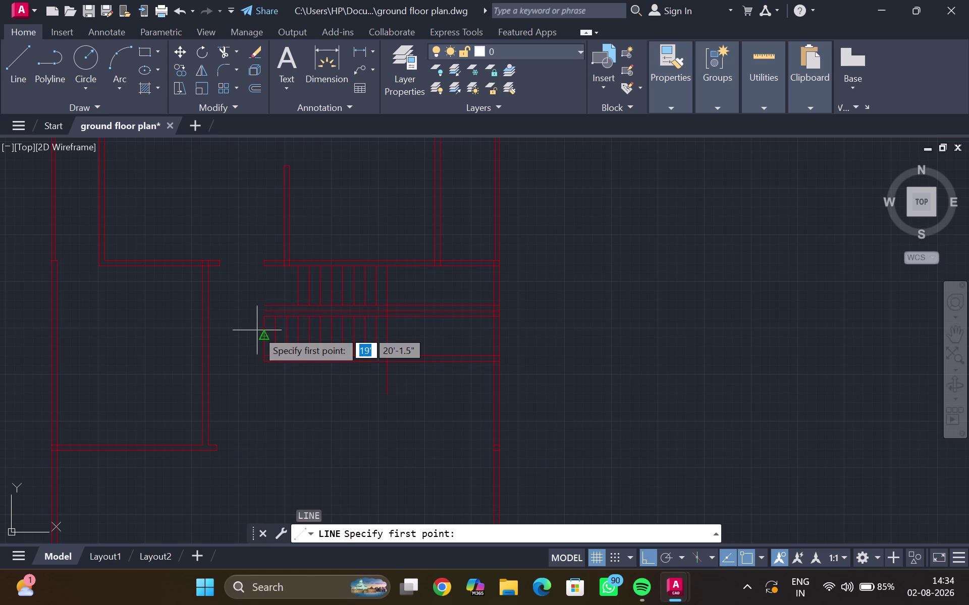
click(255, 337)
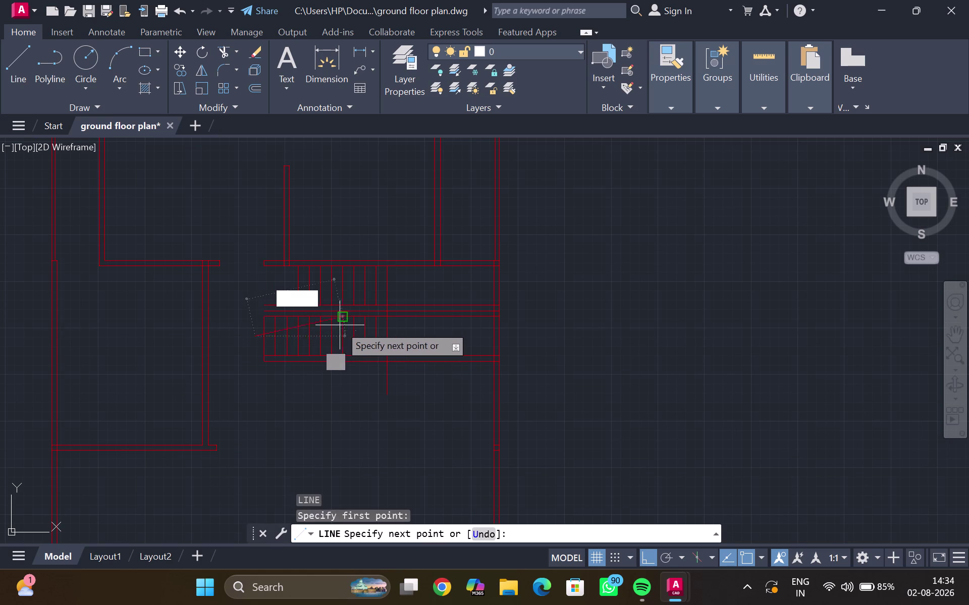
click(364, 331)
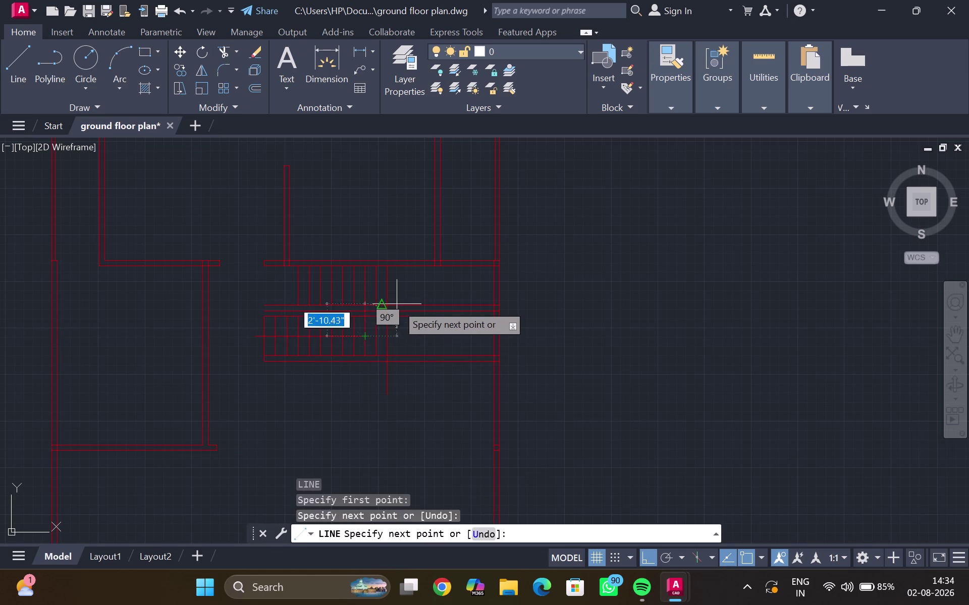
key(Escape)
scroll(up, 3)
middle_drag(364, 339, 359, 331)
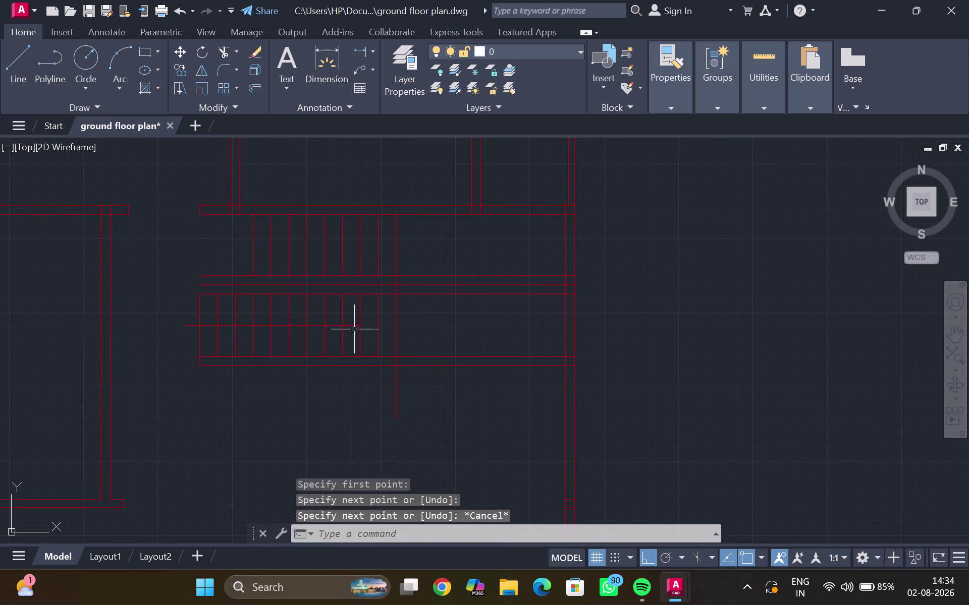
scroll(up, 3)
middle_click(352, 328)
Draw a closed three-sided arrowhead at the end of the lower flight's walking line.
scroll(up, 3)
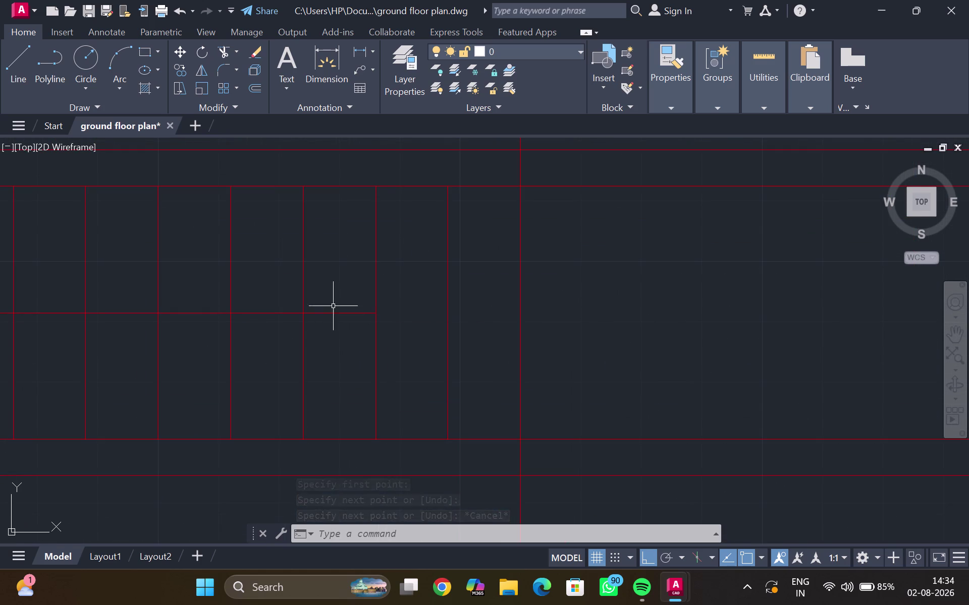
key(l)
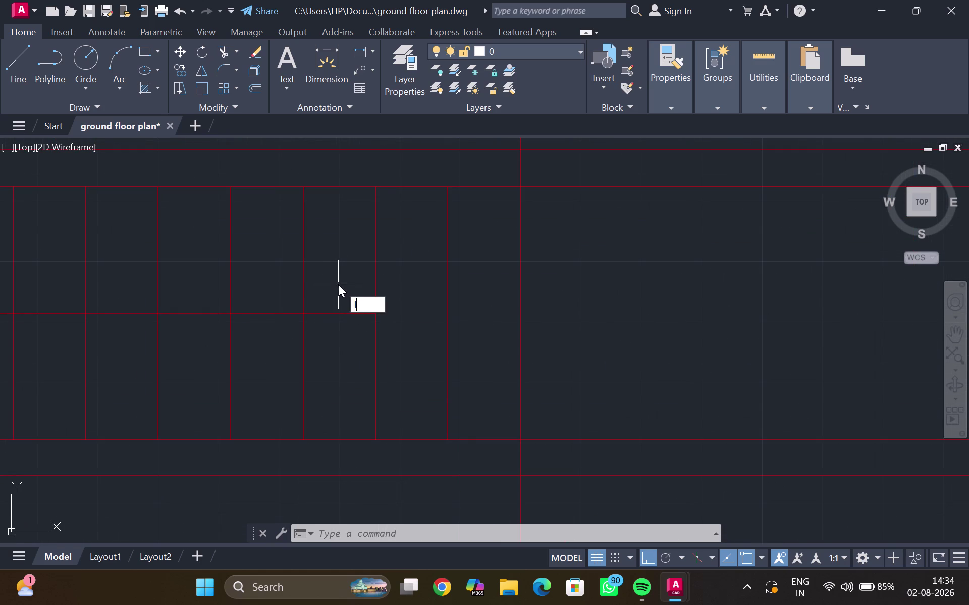
key(Return)
click(338, 284)
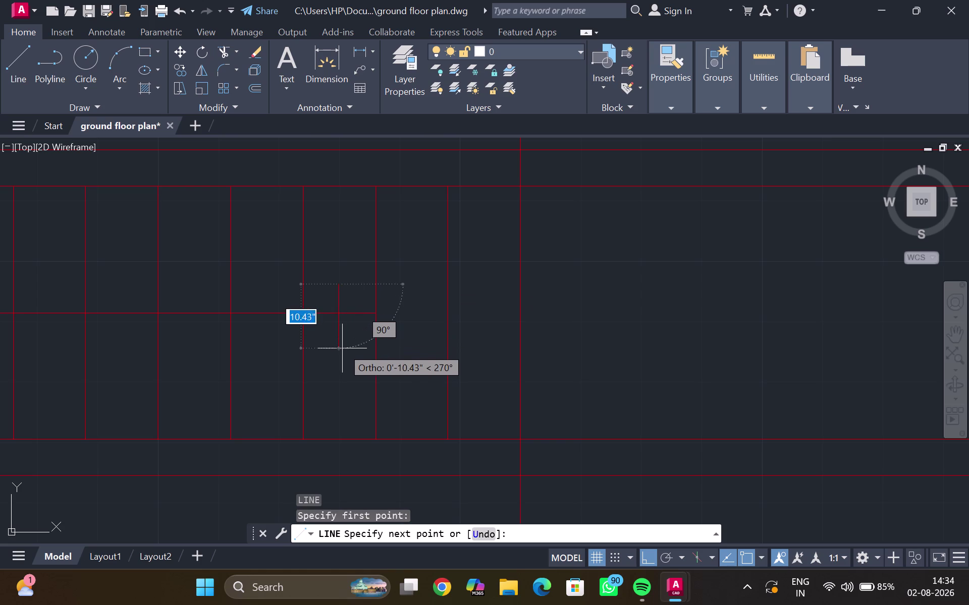
click(342, 349)
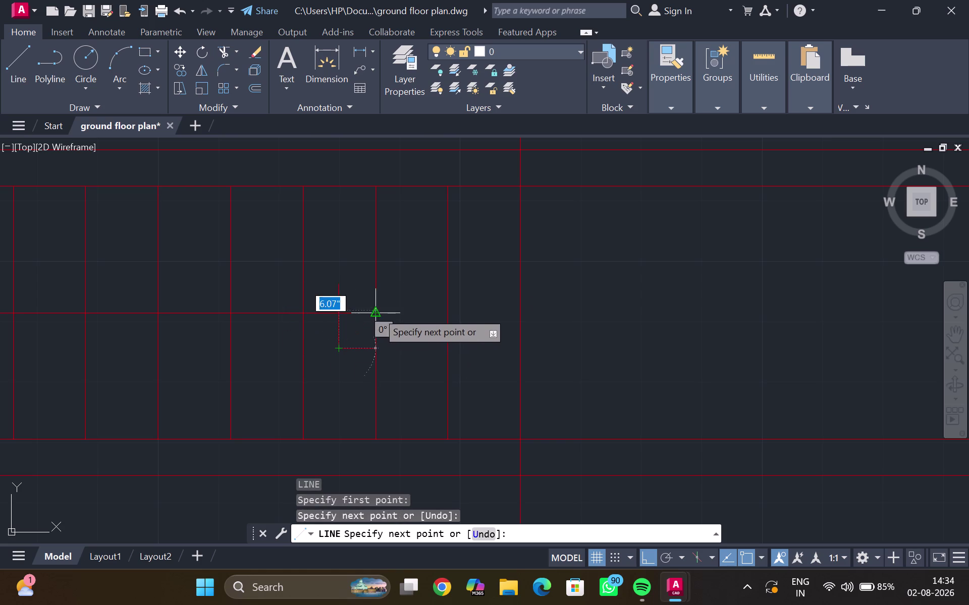
click(377, 312)
click(339, 280)
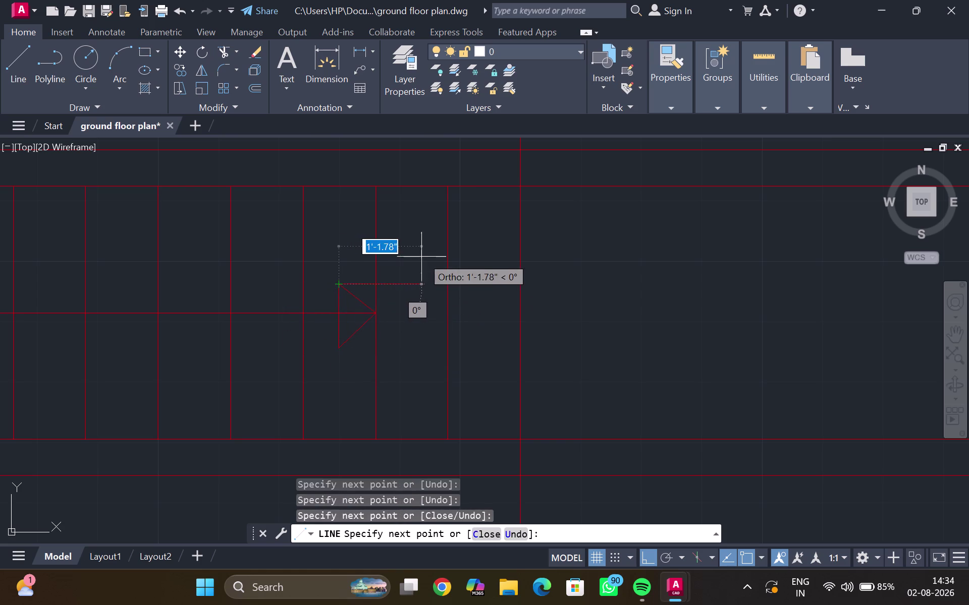
key(Escape)
key(h)
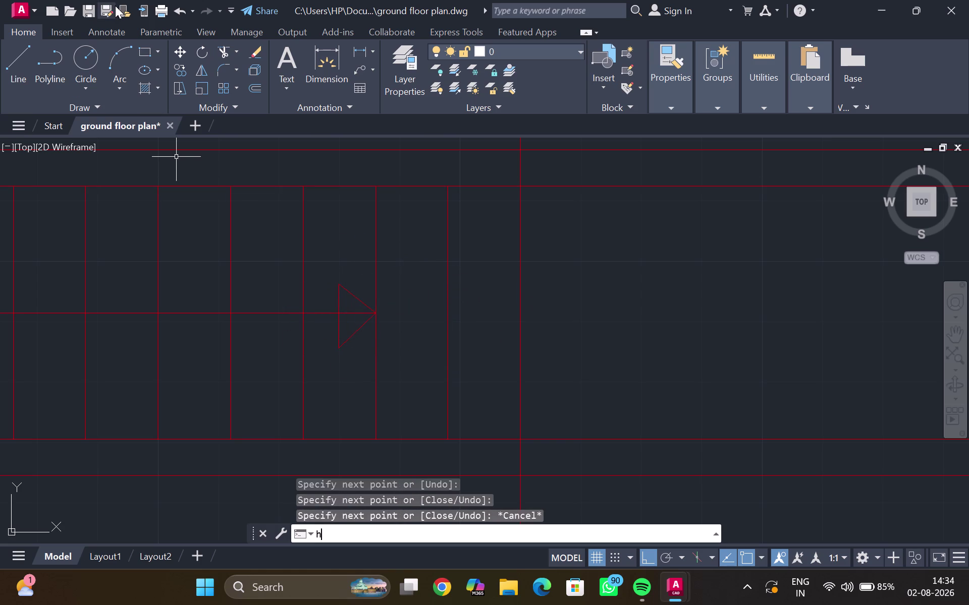
key(Return)
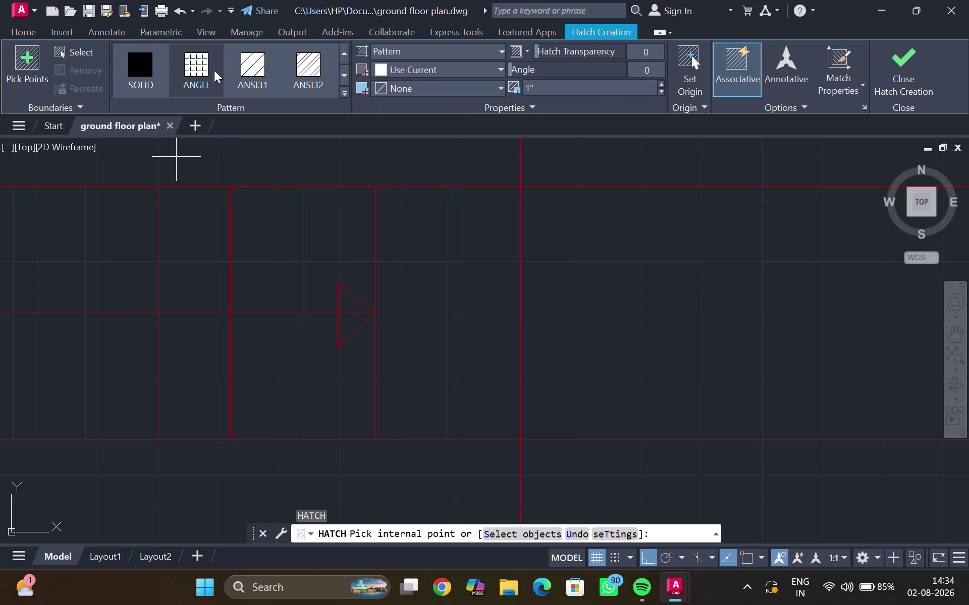
Try an ANGLE pattern fill inside the staircase arrowhead, then cancel it.
click(143, 72)
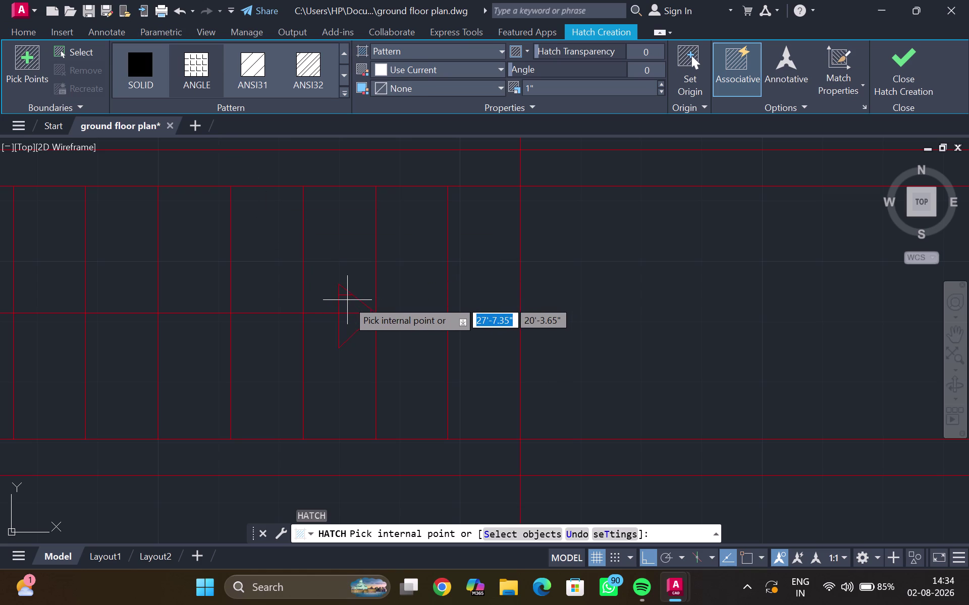
click(347, 300)
click(355, 327)
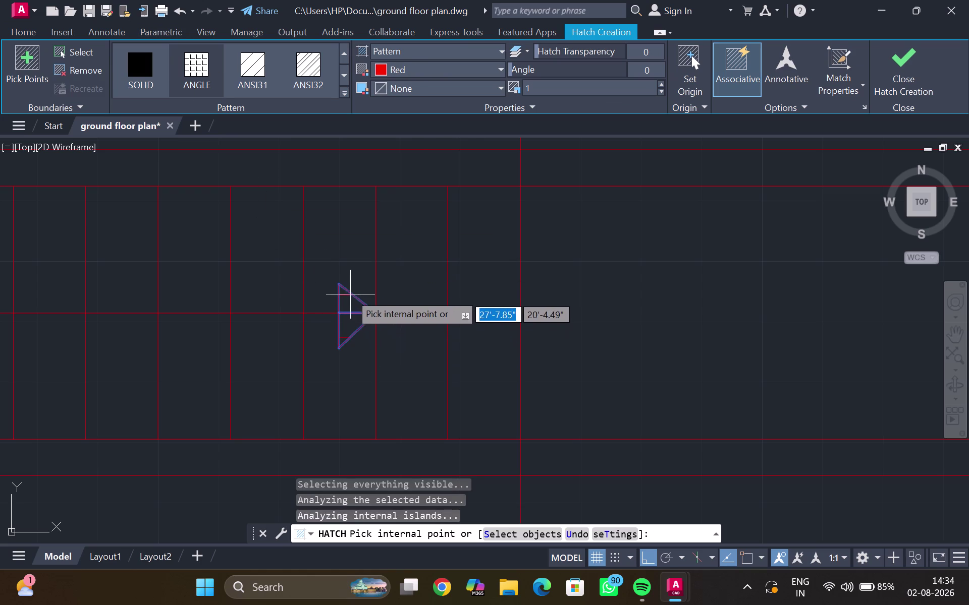
key(Escape)
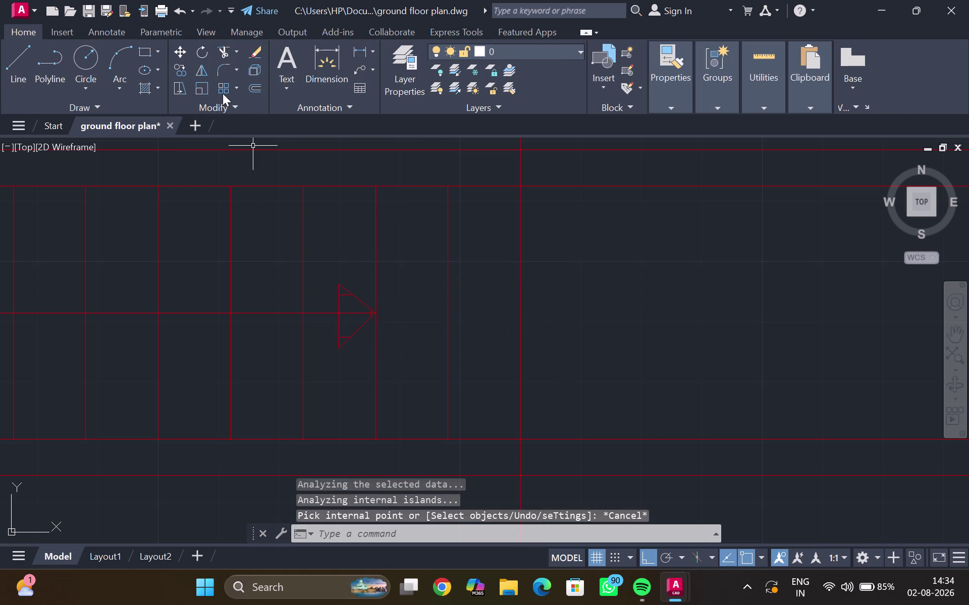
Restart the hatch and fill the arrowhead interior with the SOLID red pattern.
key(h)
key(Return)
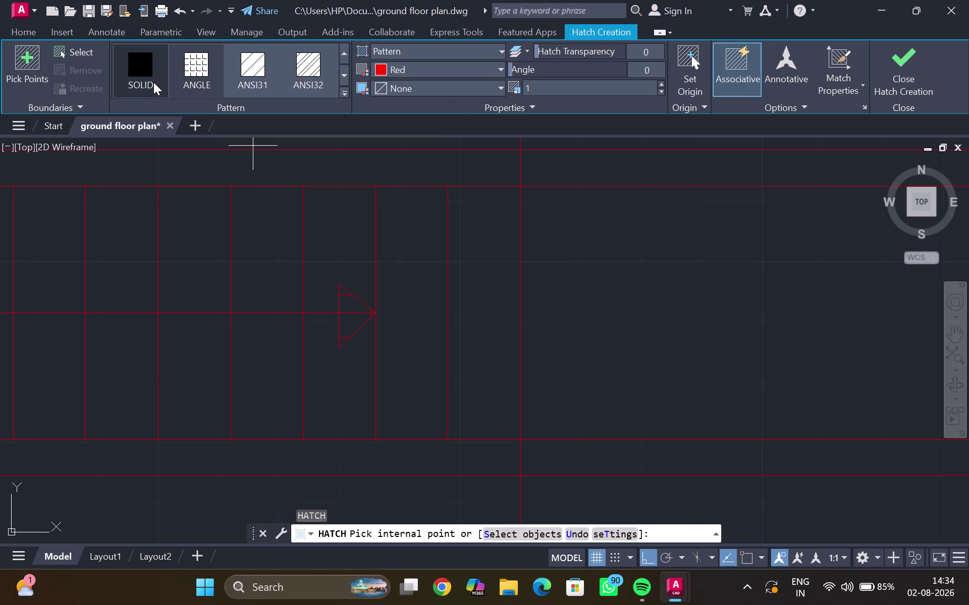
double_click(144, 69)
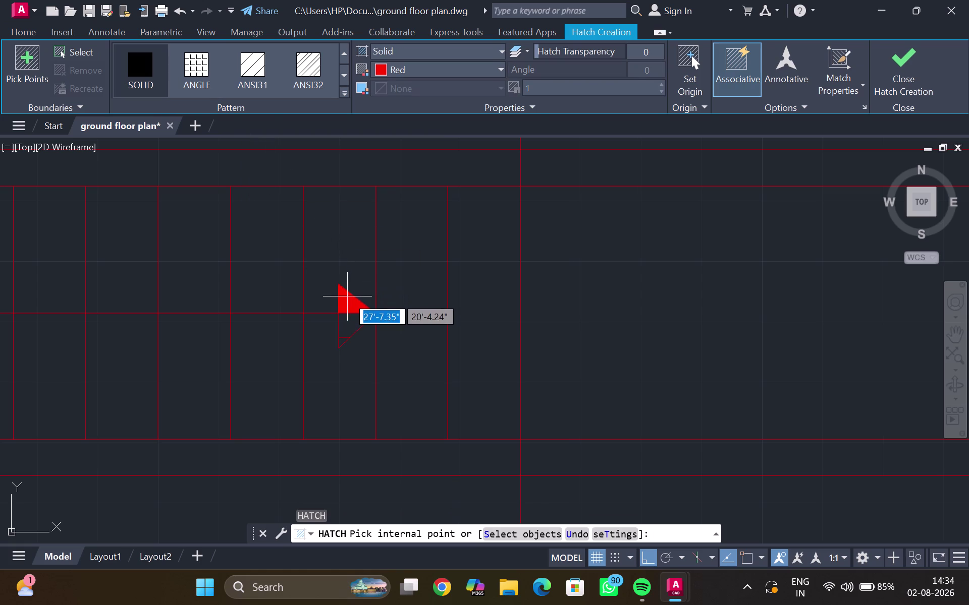
click(347, 297)
click(357, 328)
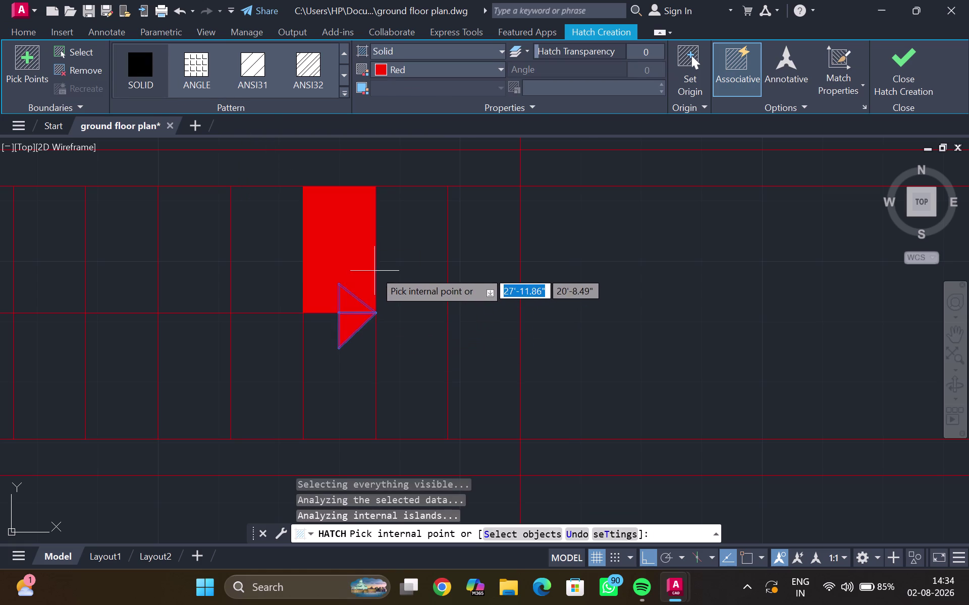
key(Escape)
key(grave)
Zoom and pan around the staircase to bring the red arrowhead into view.
scroll(down, 3)
scroll(down, 3)
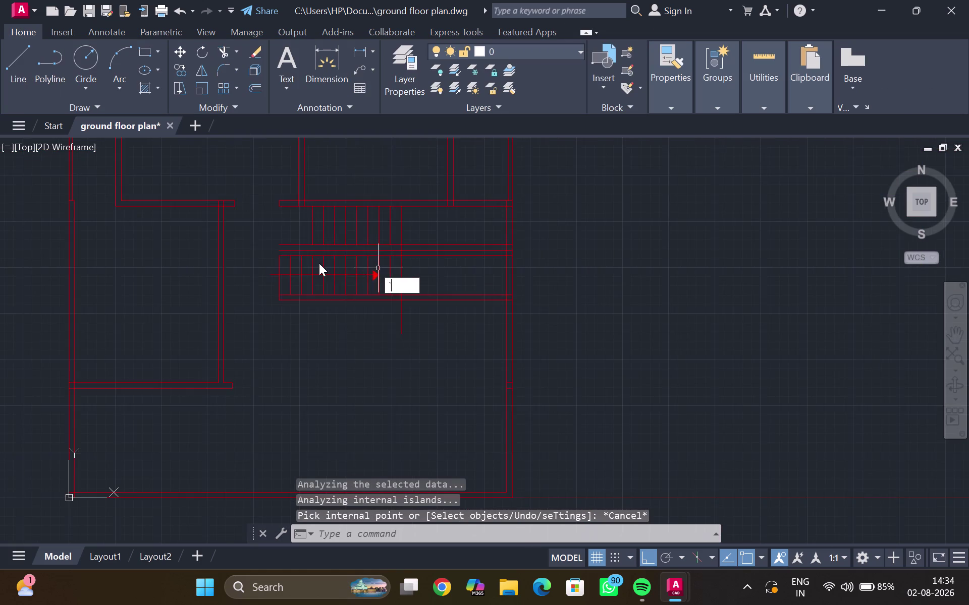
middle_drag(323, 268, 406, 260)
key(Escape)
scroll(down, 3)
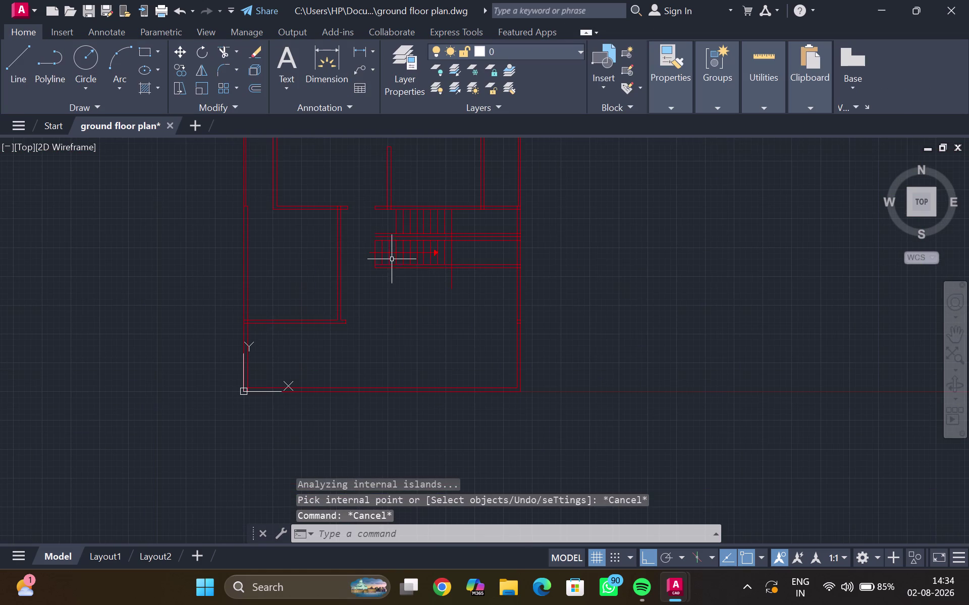
middle_click(392, 260)
scroll(up, 3)
middle_drag(418, 300, 361, 374)
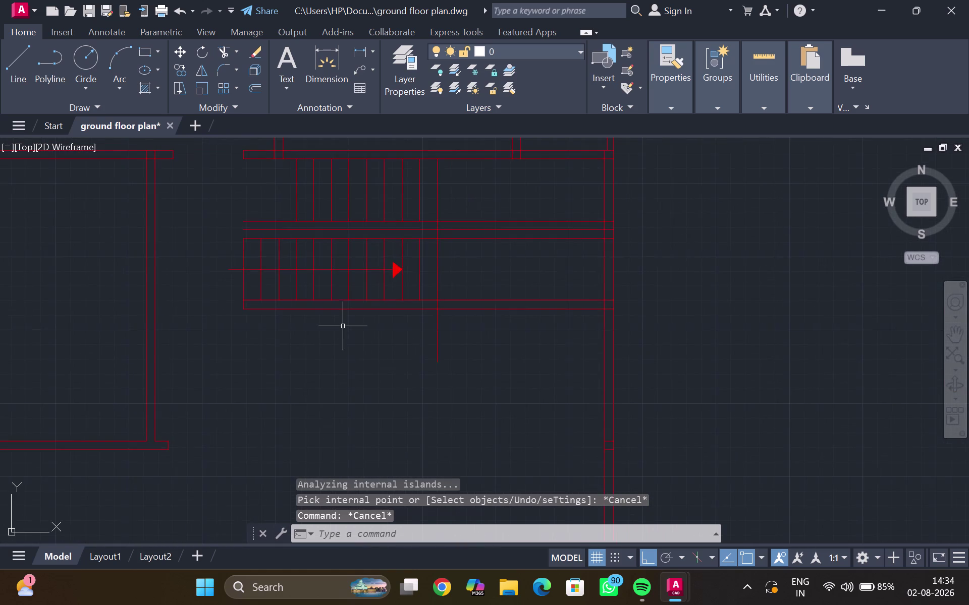
scroll(down, 3)
scroll(up, 3)
Trim the stray line tail projecting below the staircase with a fence.
key(t)
scroll(up, 3)
key(r)
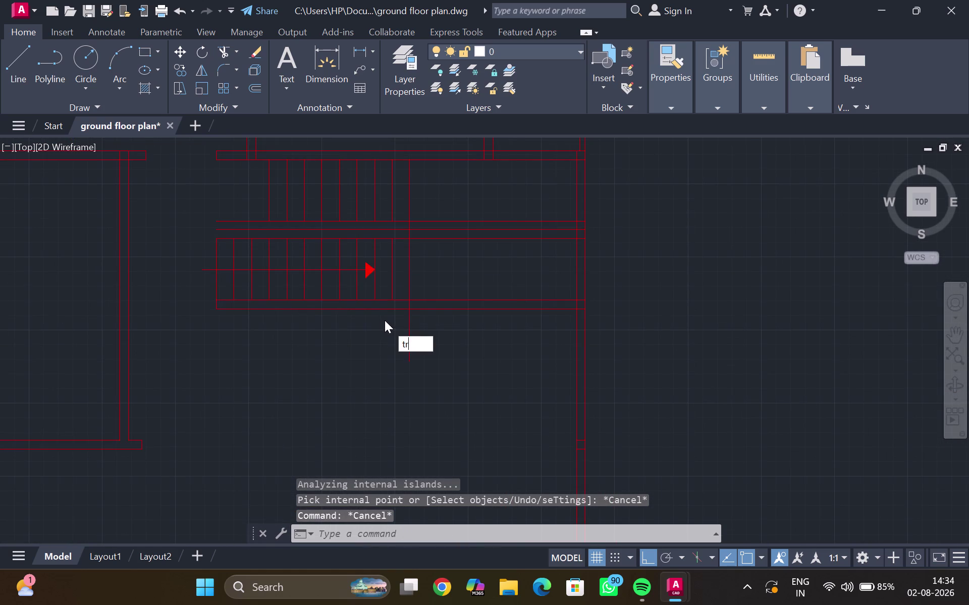
key(Return)
drag(414, 317, 494, 302)
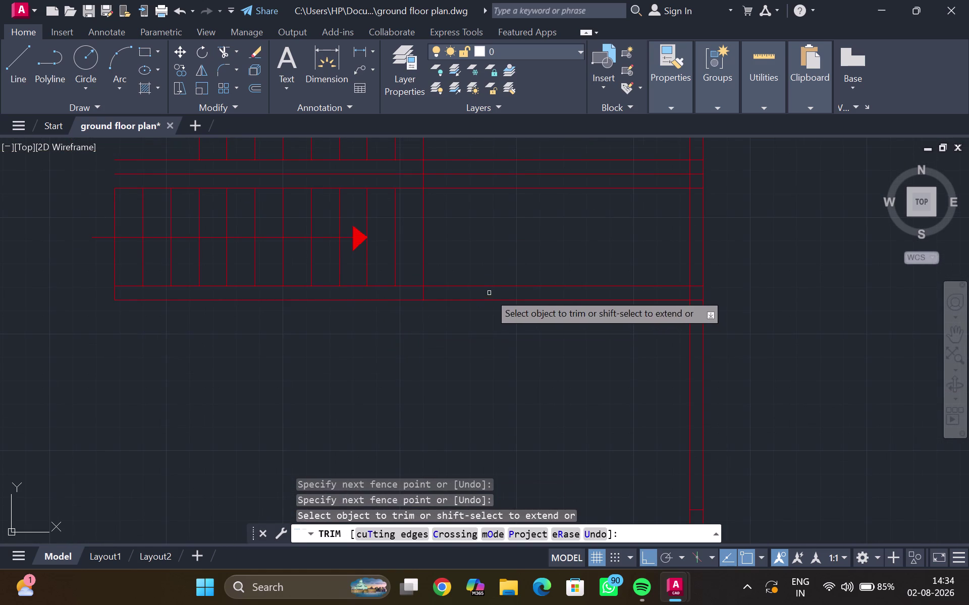
key(Escape)
scroll(down, 3)
middle_drag(431, 306, 438, 348)
scroll(down, 3)
middle_drag(390, 253, 362, 341)
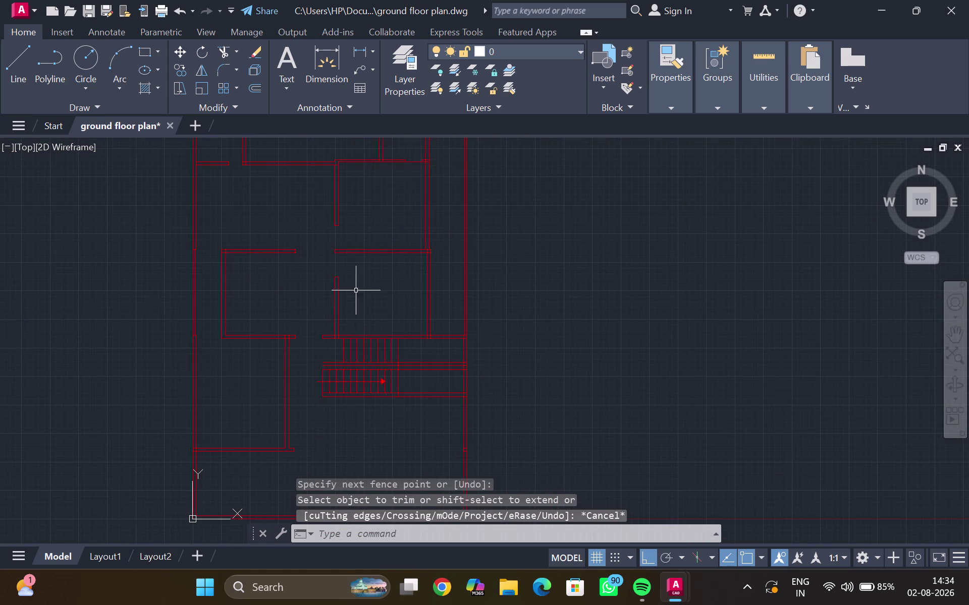
middle_drag(349, 276, 360, 213)
scroll(up, 3)
middle_click(358, 192)
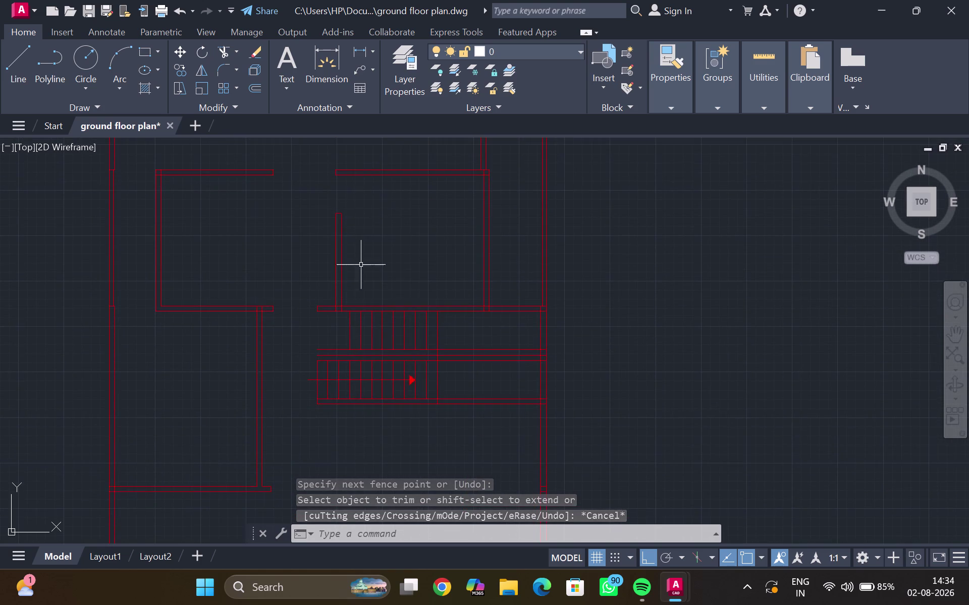
middle_drag(344, 334, 356, 144)
middle_drag(299, 315, 326, 291)
scroll(down, 3)
middle_drag(325, 287, 301, 359)
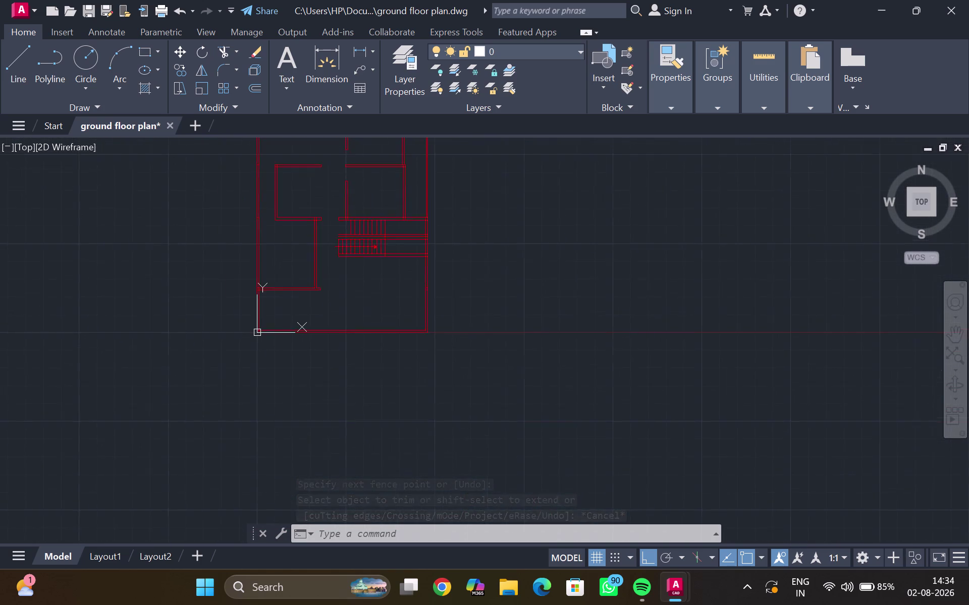
middle_drag(301, 359, 221, 476)
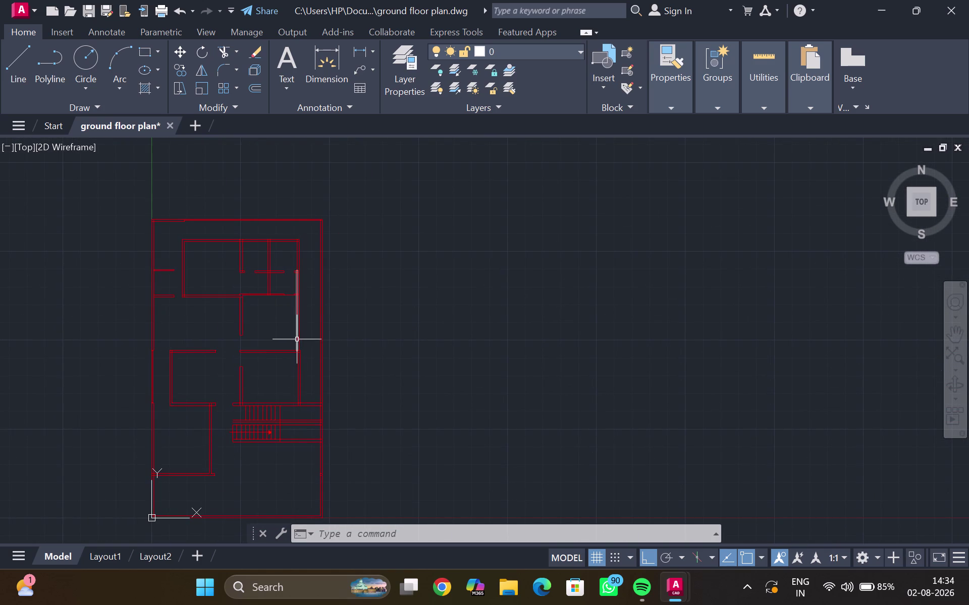
scroll(up, 3)
middle_drag(273, 326, 220, 341)
scroll(up, 3)
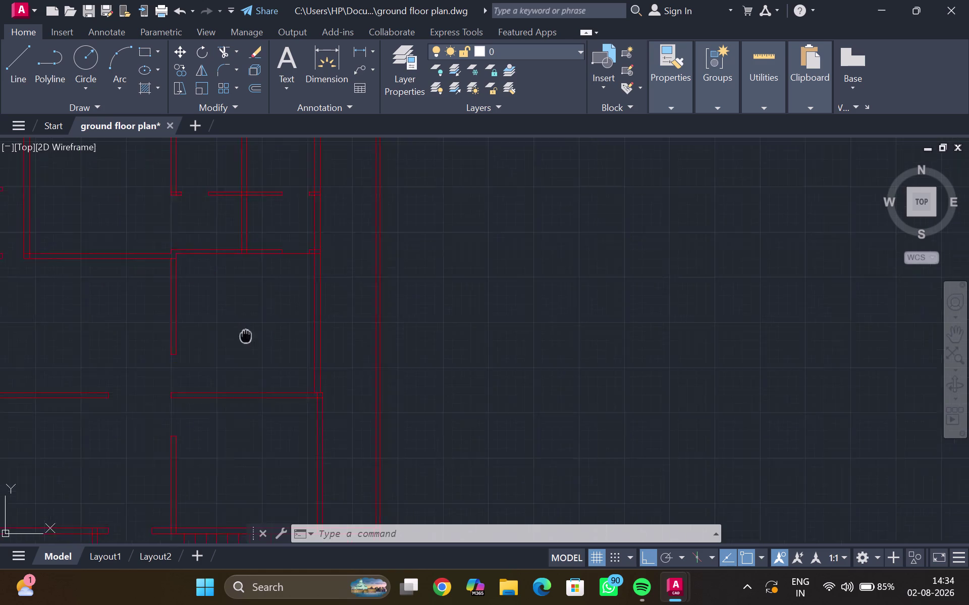
middle_drag(220, 341, 195, 345)
scroll(up, 3)
scroll(up, 3)
middle_drag(241, 287, 225, 296)
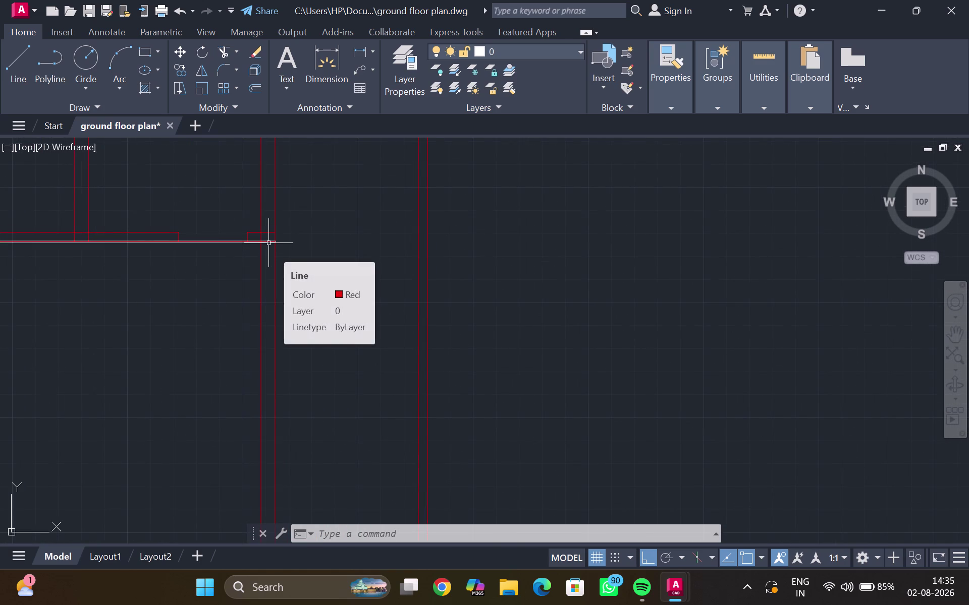
click(268, 243)
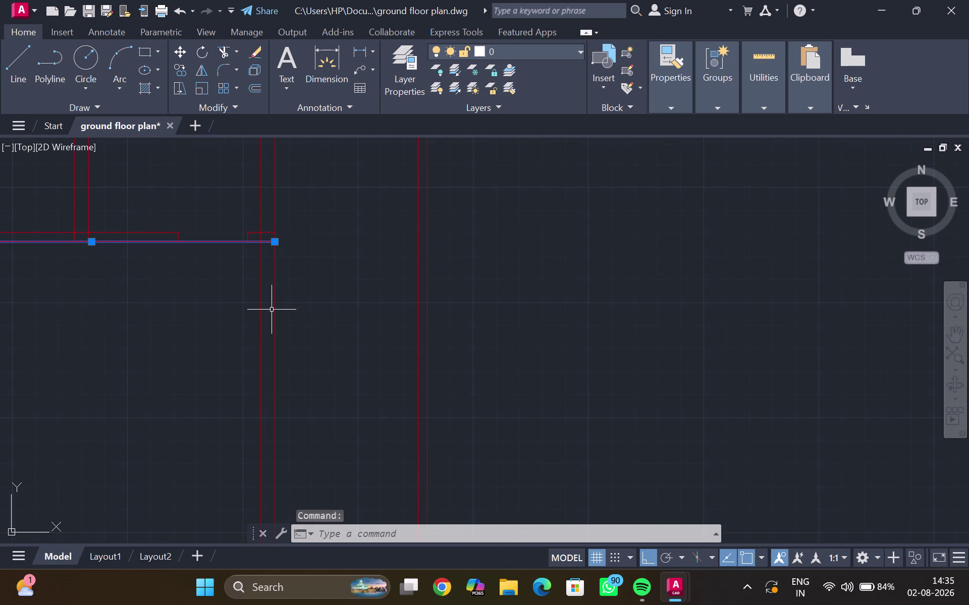
Offset the wall line 3'6" downward as the second door guide line.
key(o)
key(Return)
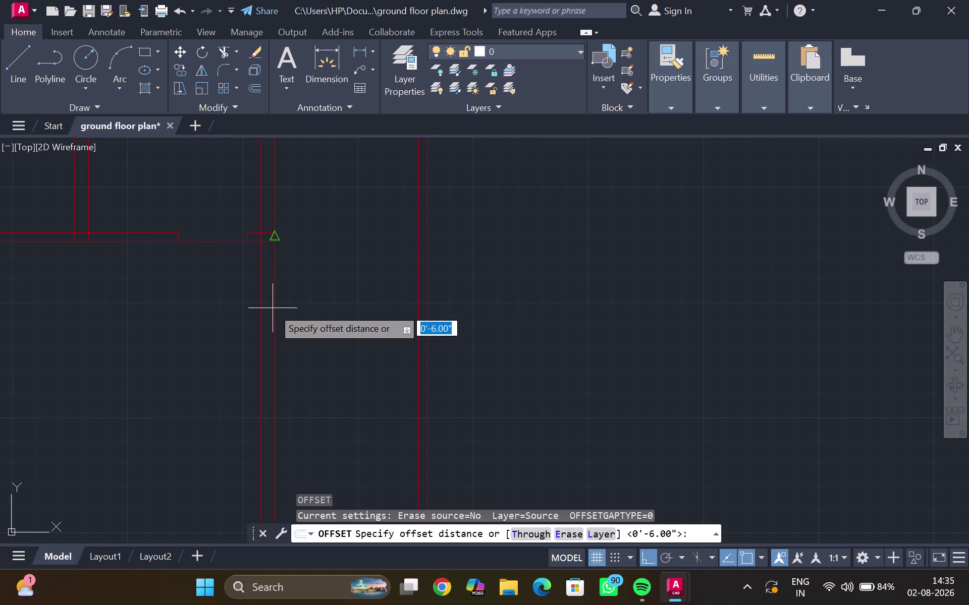
key(3)
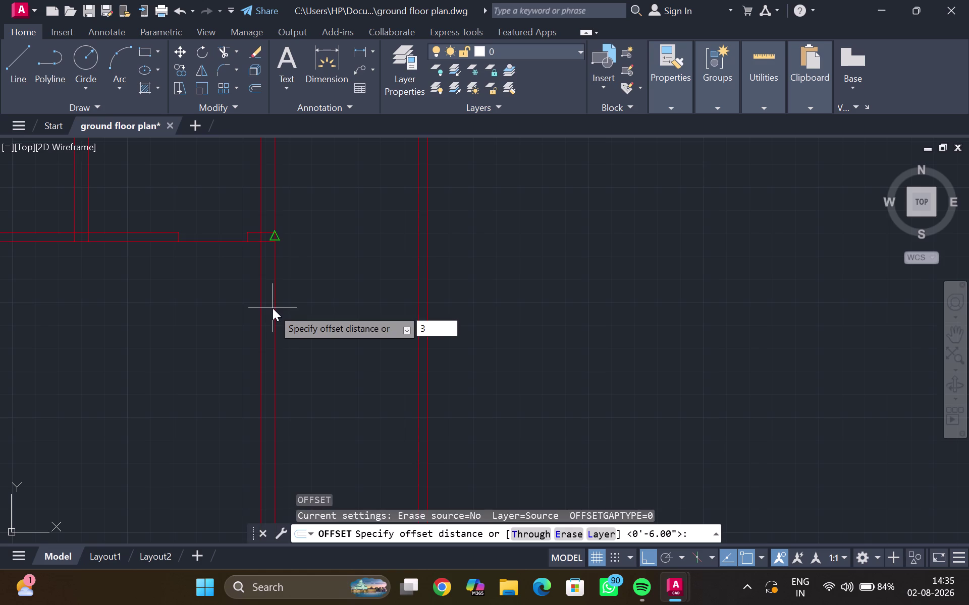
text('6")
key(Return)
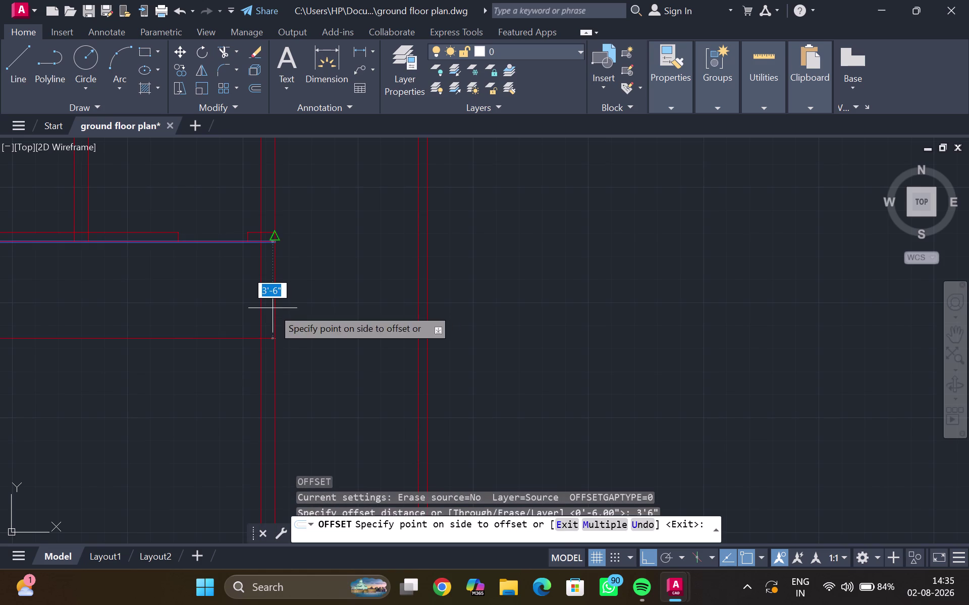
click(210, 318)
key(Escape)
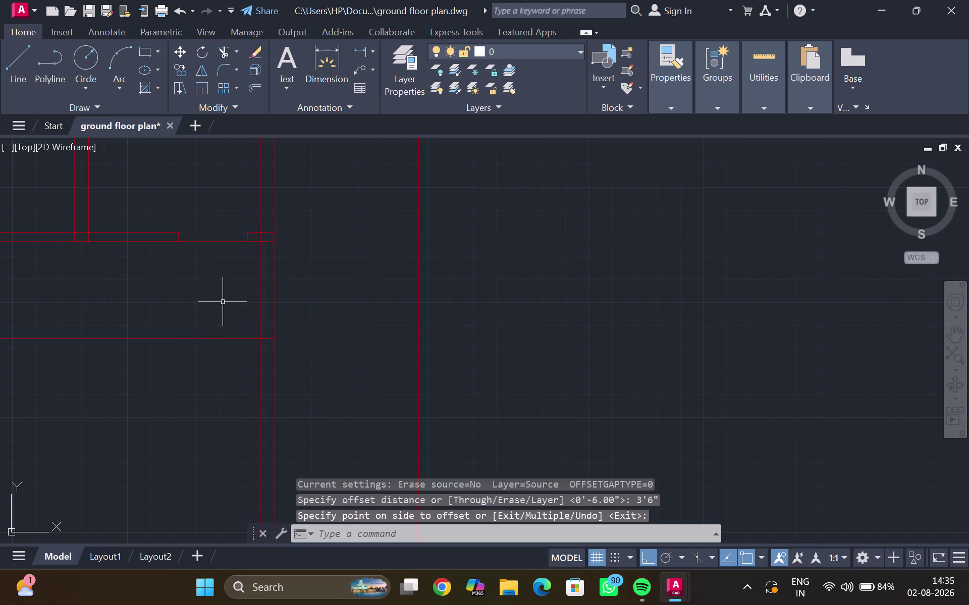
Trim the vertical wall lines between the two guide lines to open the doorway.
text(tr)
key(Return)
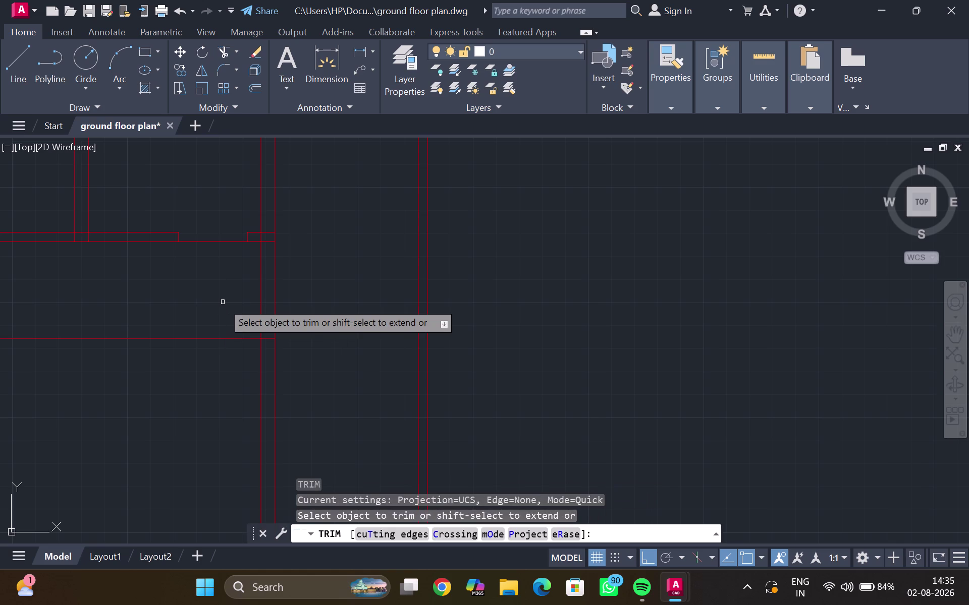
drag(246, 296, 194, 358)
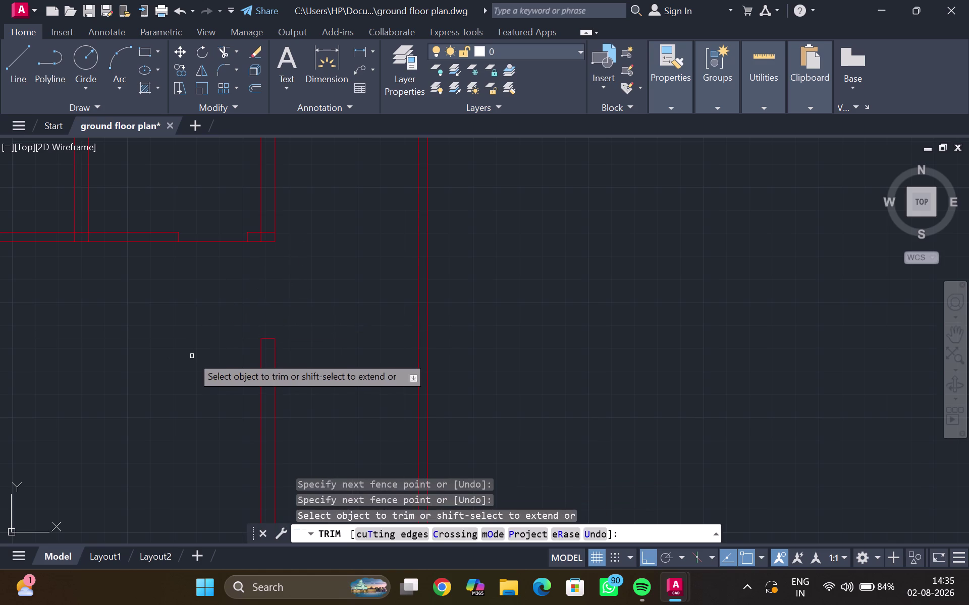
key(Escape)
scroll(down, 3)
middle_drag(196, 350, 198, 372)
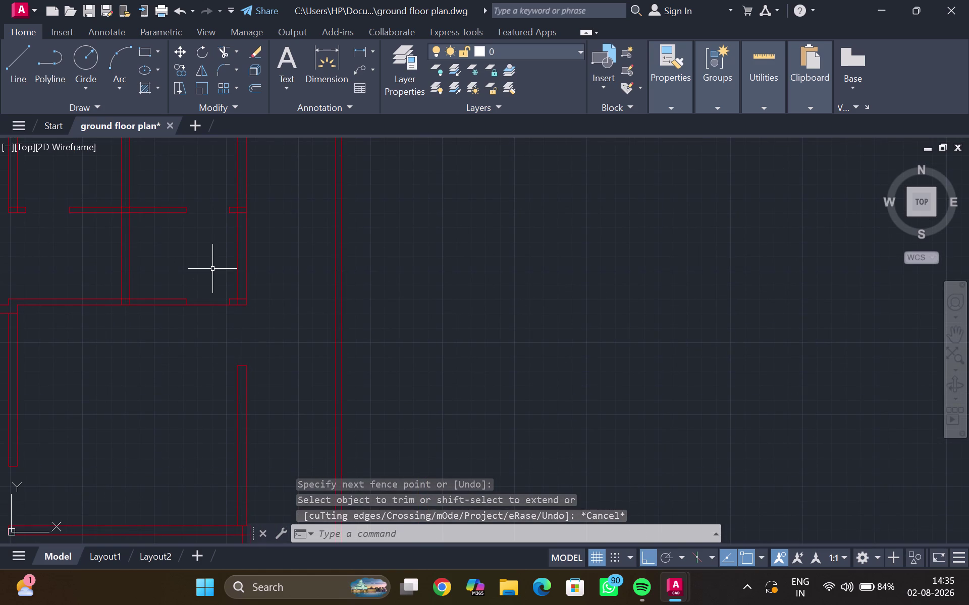
scroll(down, 3)
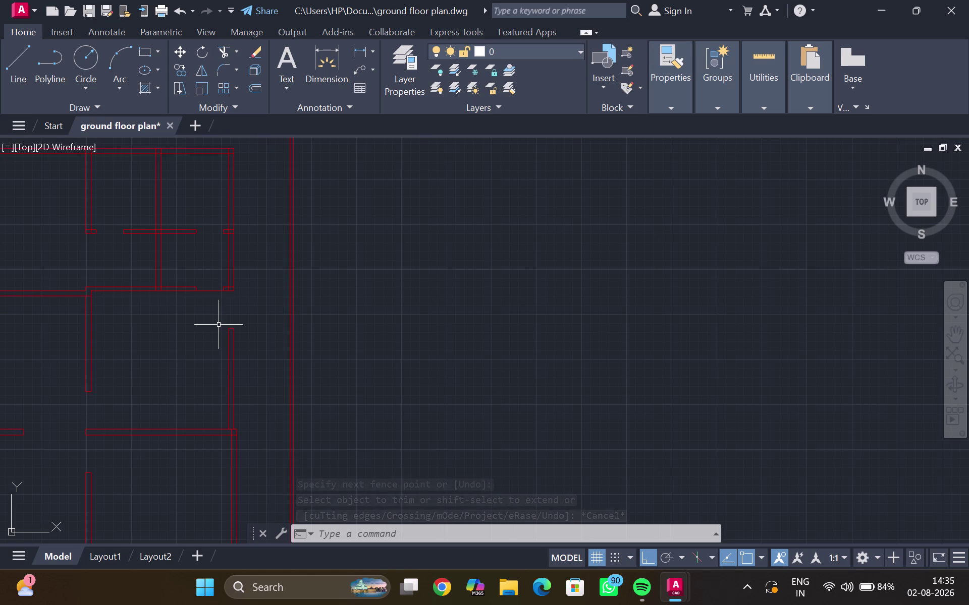
middle_drag(221, 318, 231, 287)
scroll(down, 3)
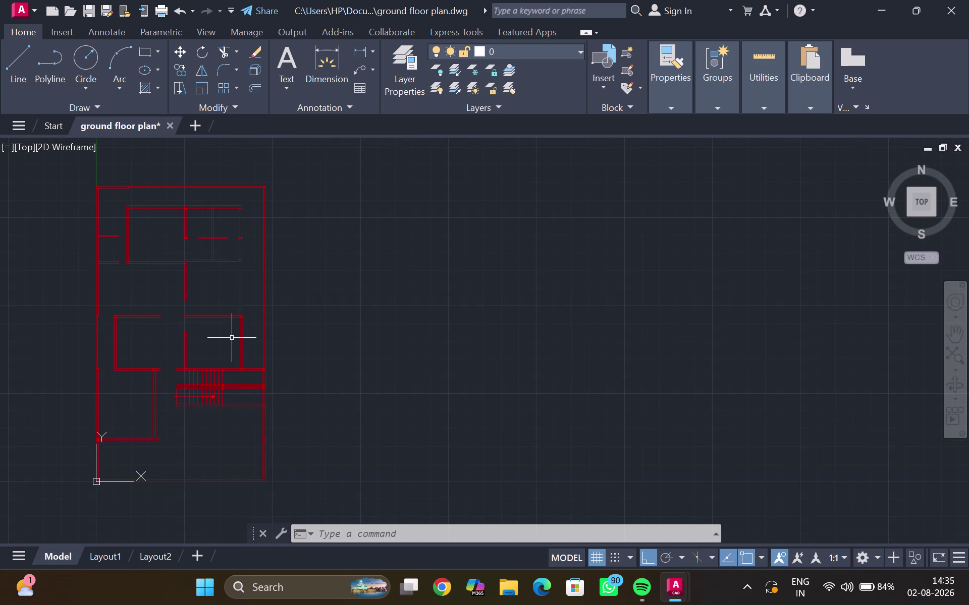
scroll(up, 3)
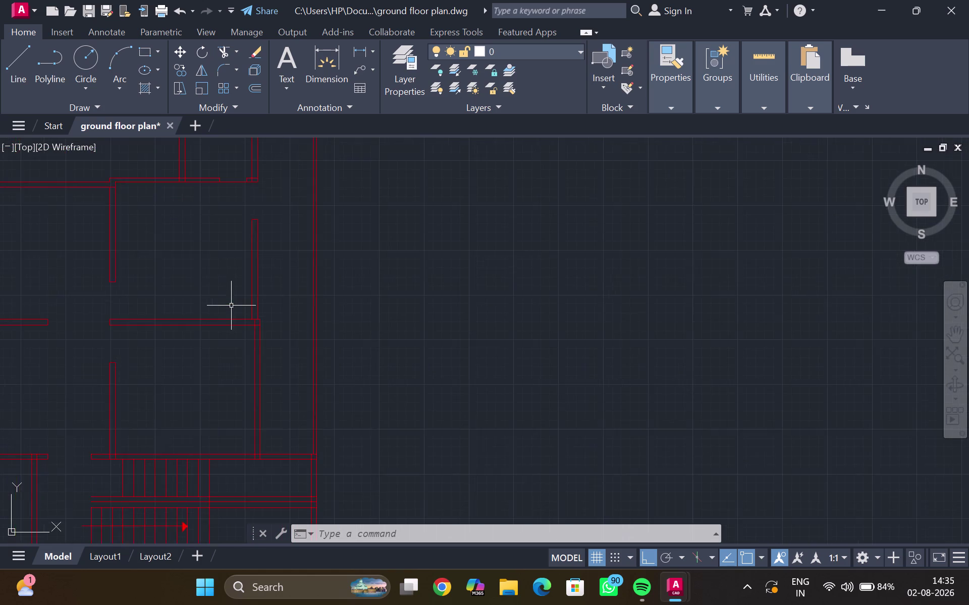
Undo the door opening cut and delete the leftover guide line.
middle_click(232, 303)
key(ctrl+z)
key(ctrl+z)
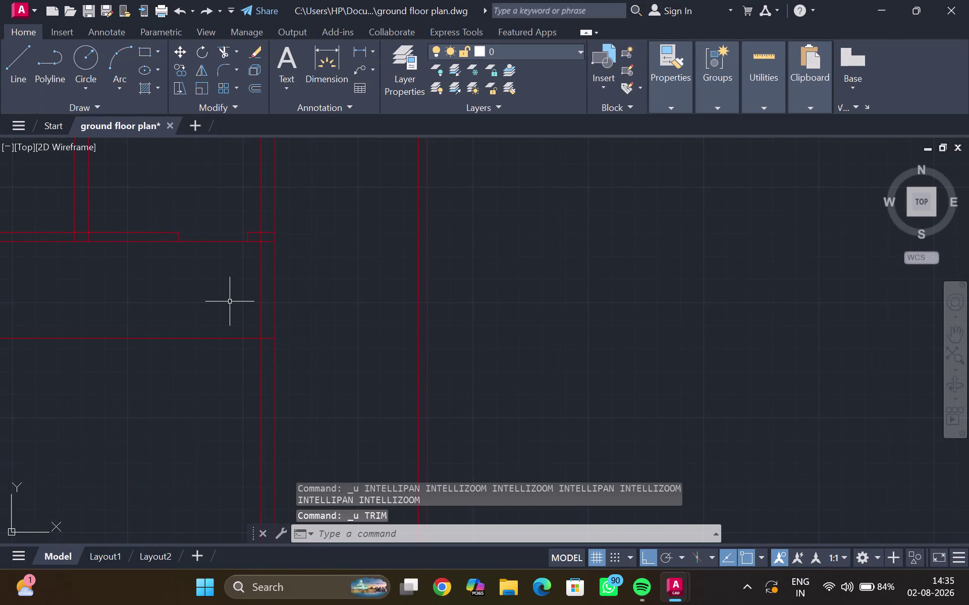
click(215, 340)
key(Delete)
Pan to the room above the staircase and select its horizontal wall line for offsetting.
scroll(down, 3)
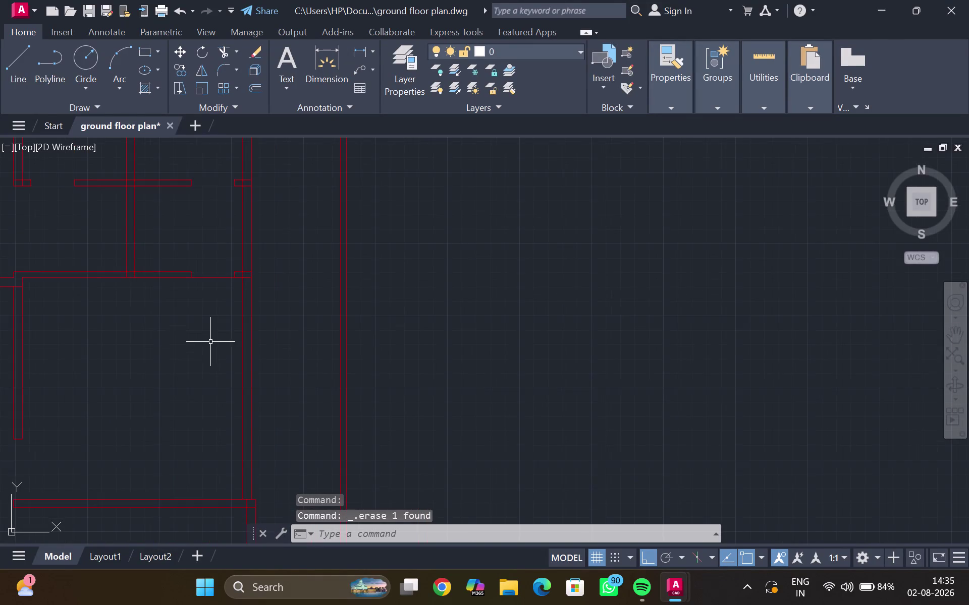
middle_drag(209, 349, 204, 293)
scroll(down, 3)
middle_drag(204, 344, 197, 222)
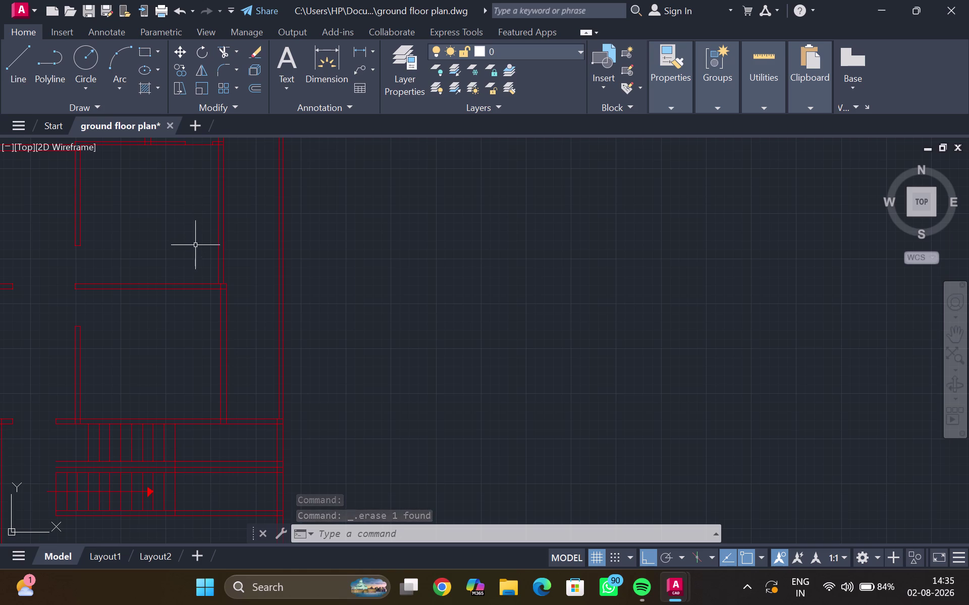
click(208, 290)
key(o)
key(Return)
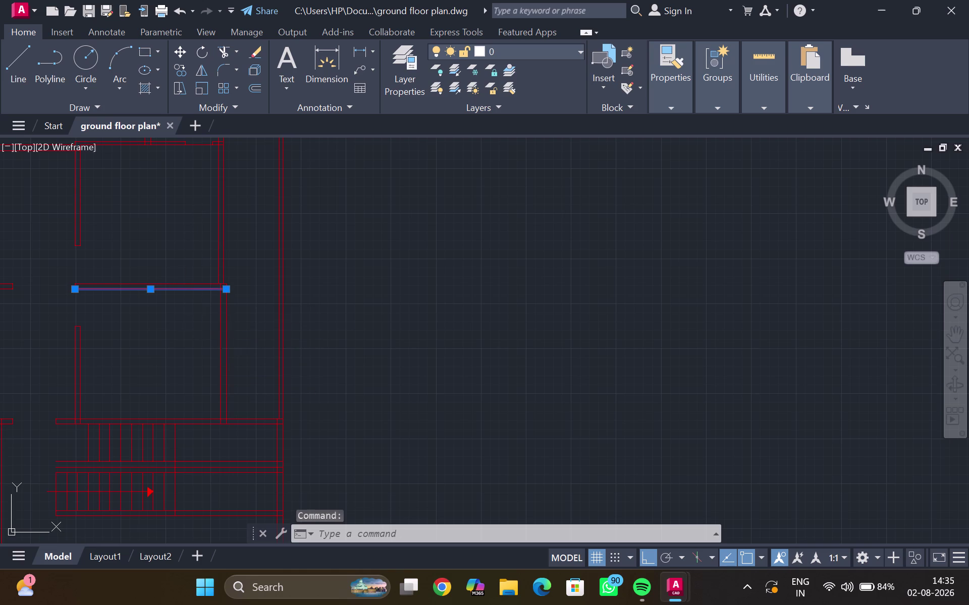
Offset the horizontal wall line 3'6" downward.
key(3)
key(apostrophe)
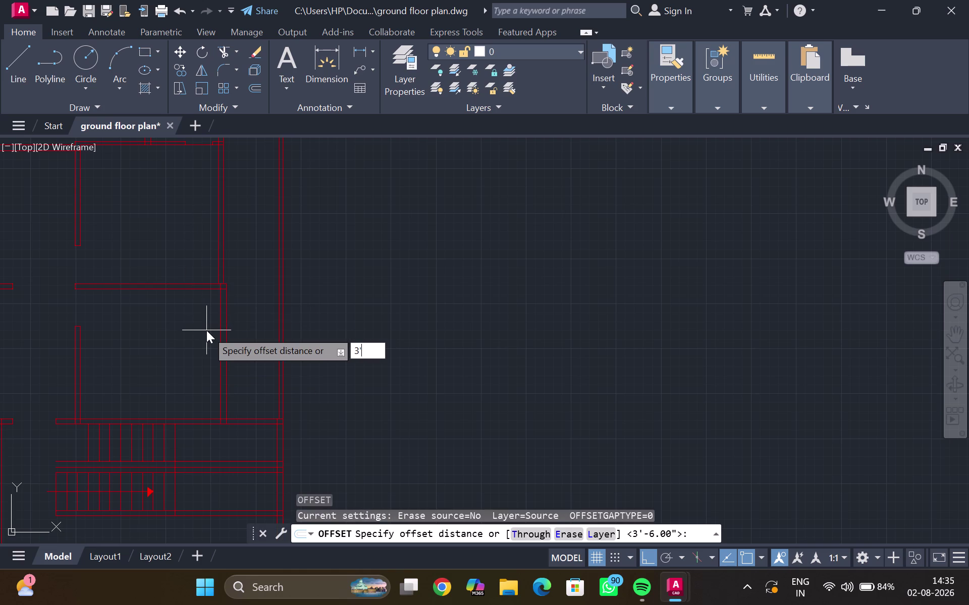
text(6")
key(Return)
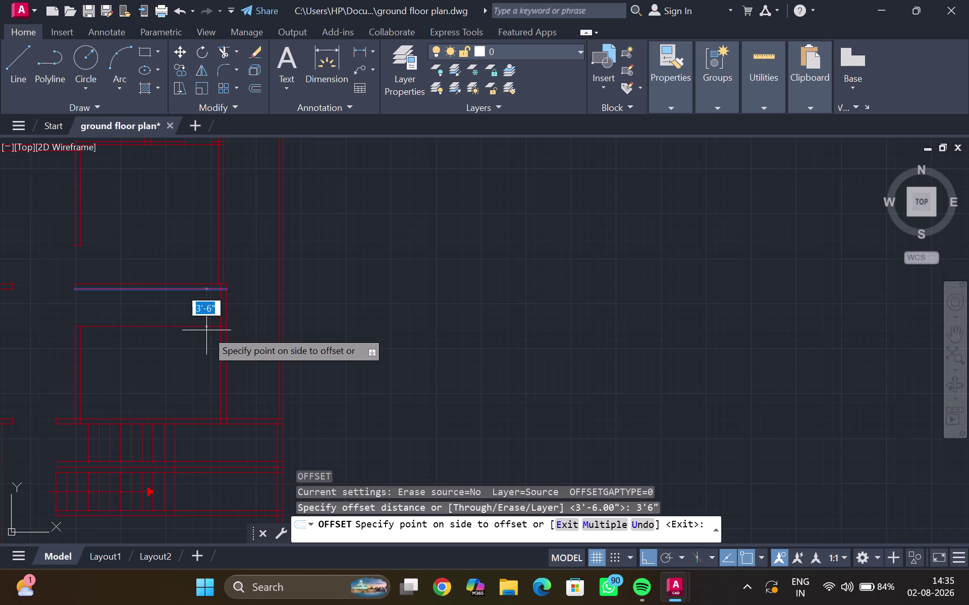
click(206, 330)
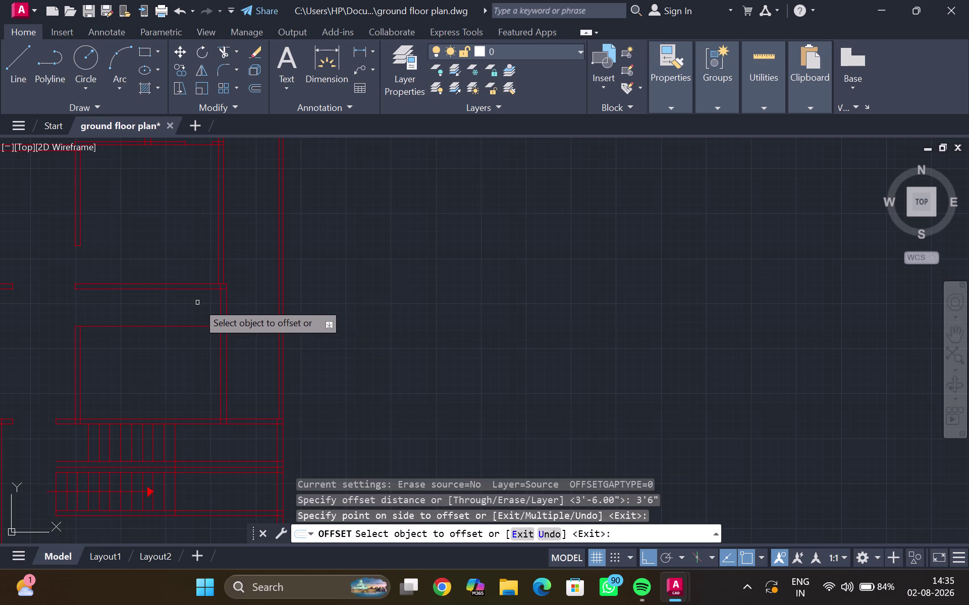
Attempt a trim while Offset is still active, then cancel the command.
key(t)
key(r)
key(Return)
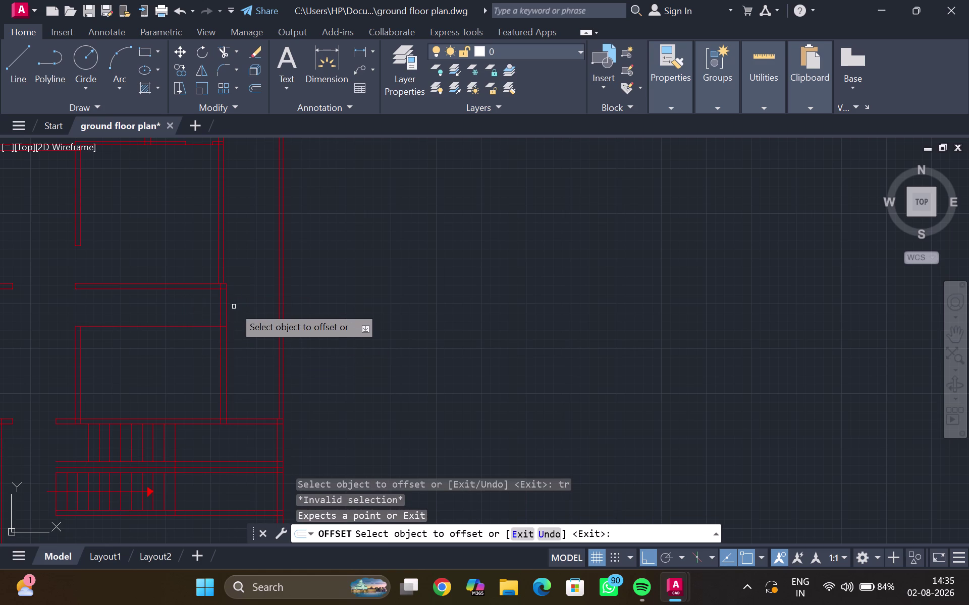
drag(234, 305, 178, 345)
click(251, 300)
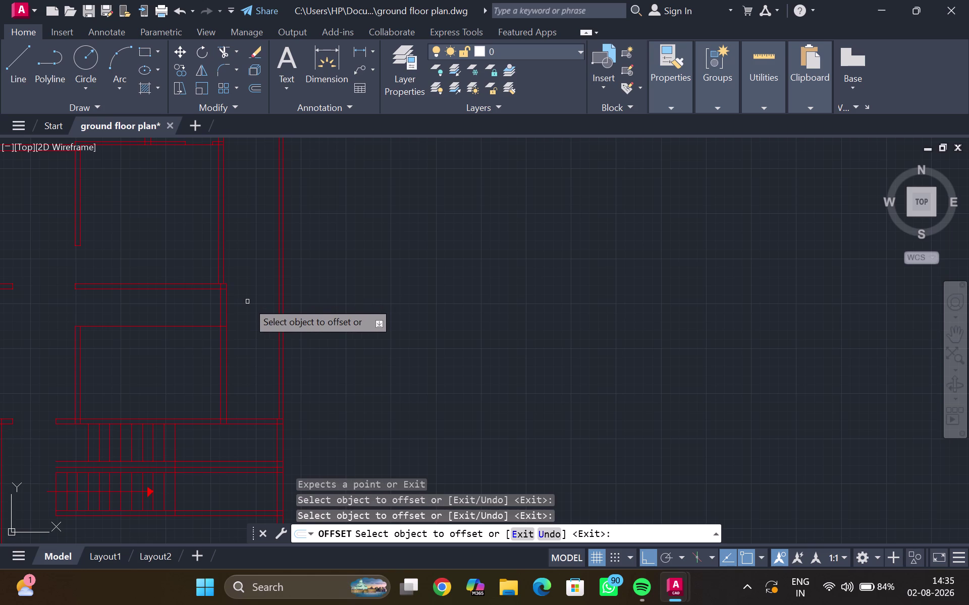
key(Escape)
Trim the wall lines between the two guide lines to open the doorway.
text(tr)
key(Return)
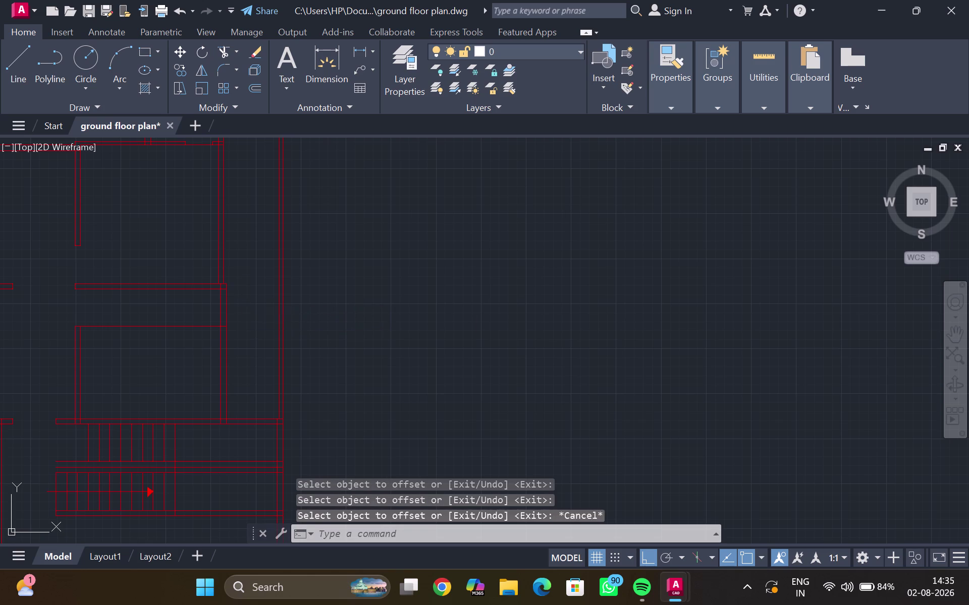
drag(245, 302, 176, 337)
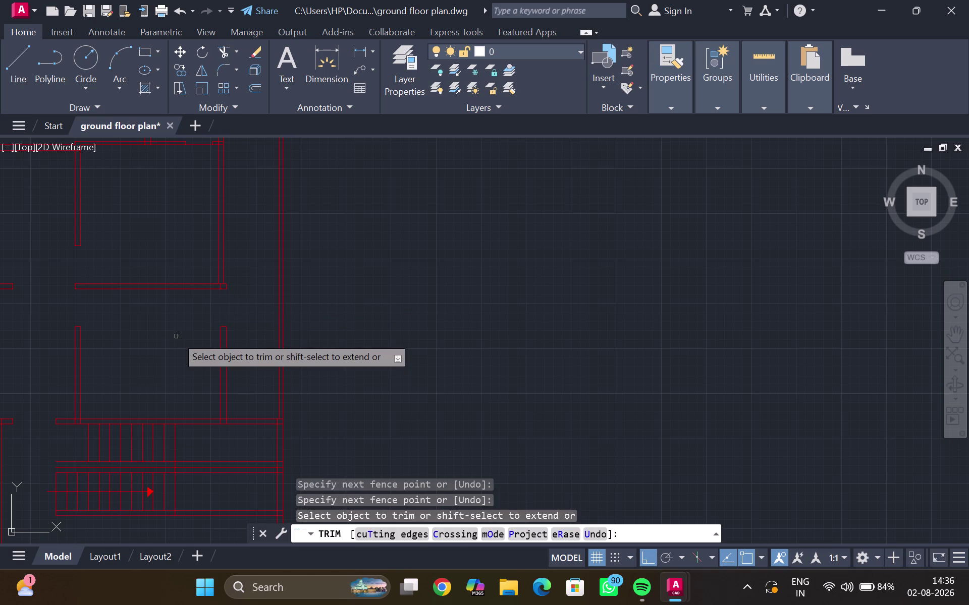
key(Escape)
scroll(down, 3)
middle_drag(176, 337, 155, 296)
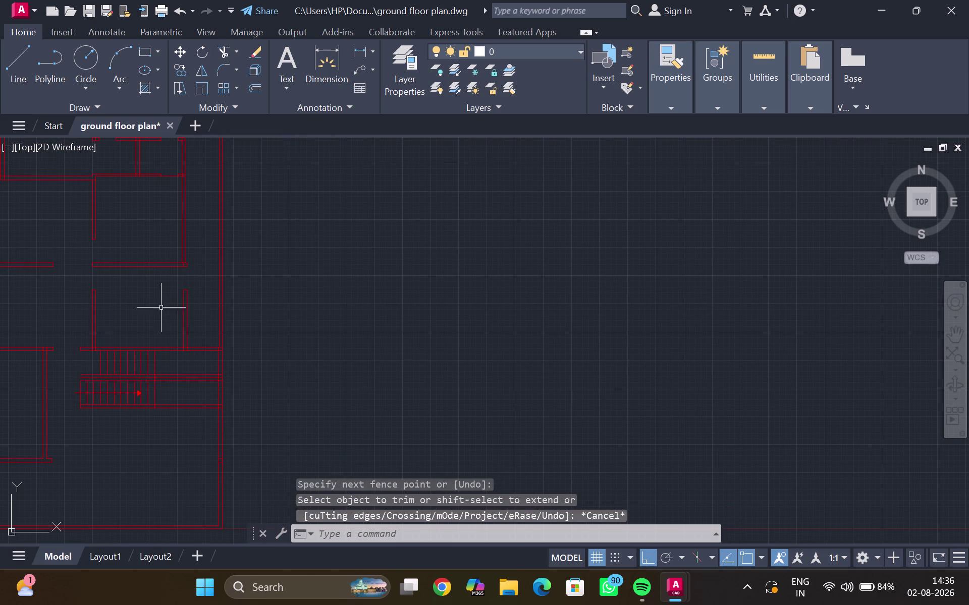
middle_drag(165, 323, 163, 307)
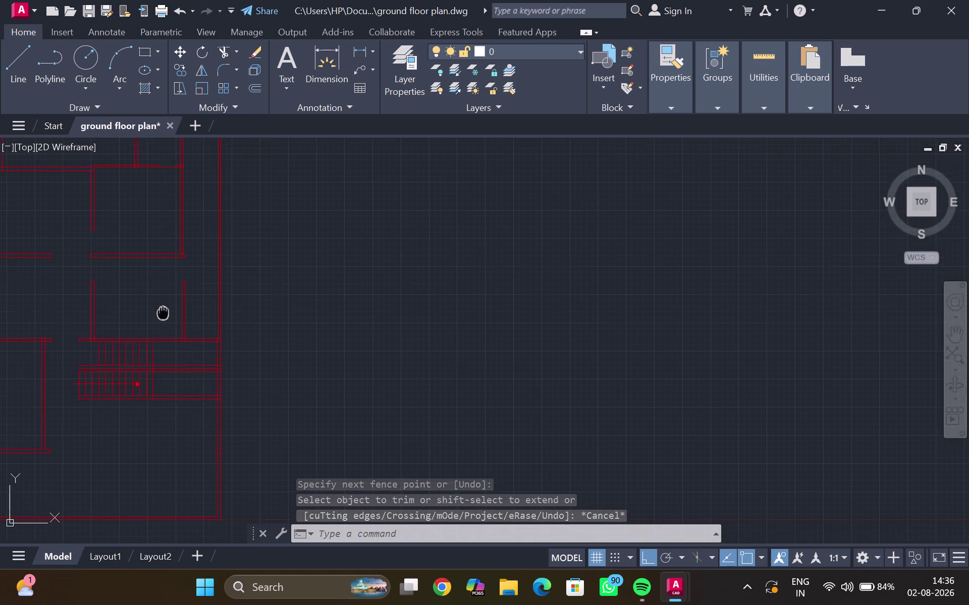
middle_drag(163, 306, 158, 250)
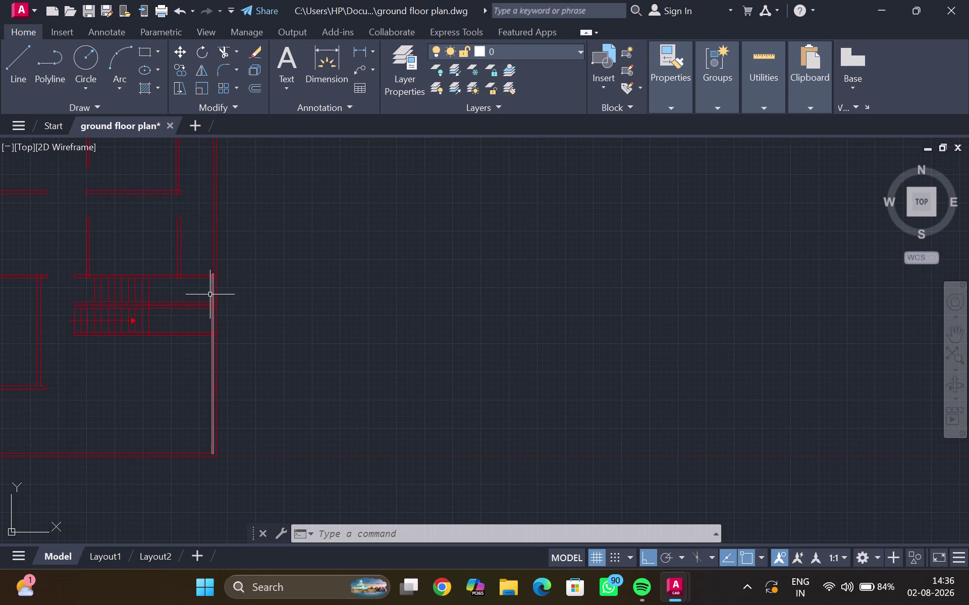
Trim the line crossing the staircase's right wall.
scroll(up, 3)
text(tr)
key(Return)
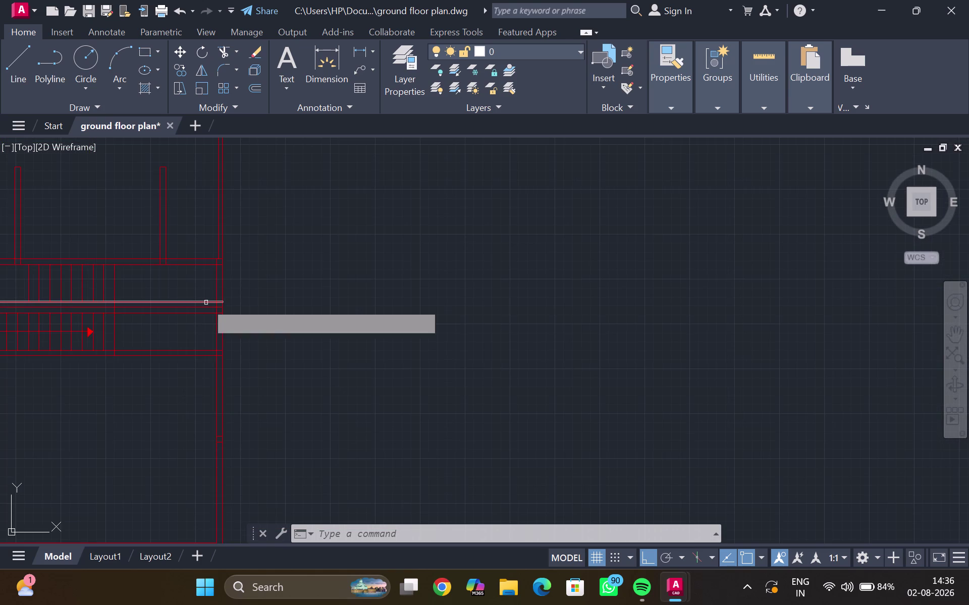
drag(178, 283, 180, 326)
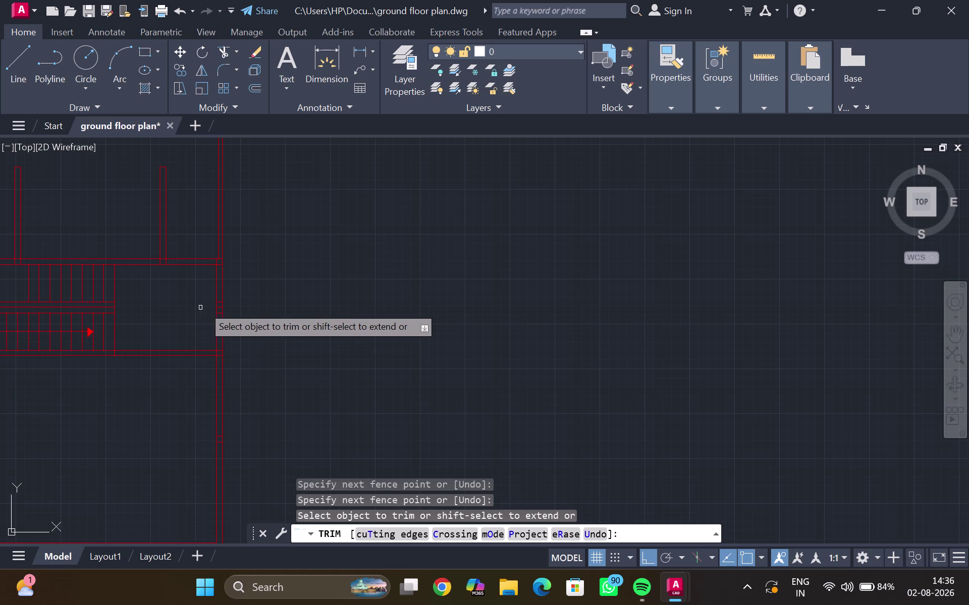
scroll(up, 3)
key(Escape)
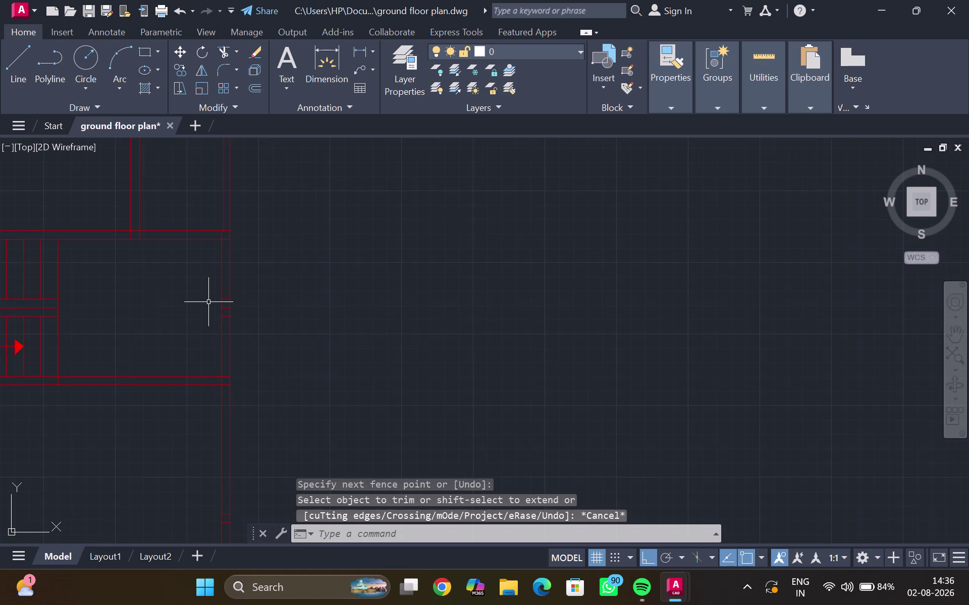
Offset the horizontal wall line above the stairs by 3'6".
click(211, 239)
key(o)
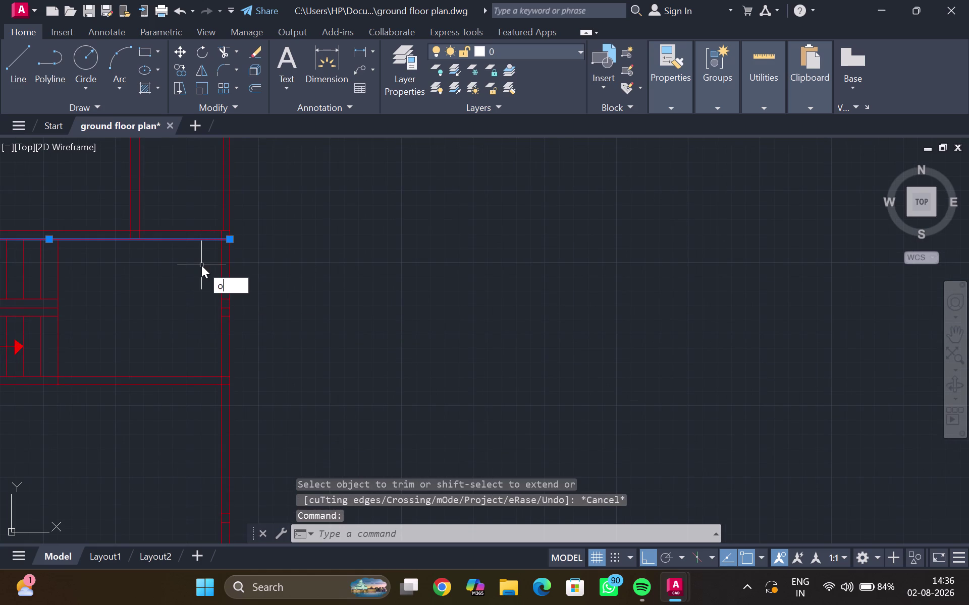
key(Return)
key(3)
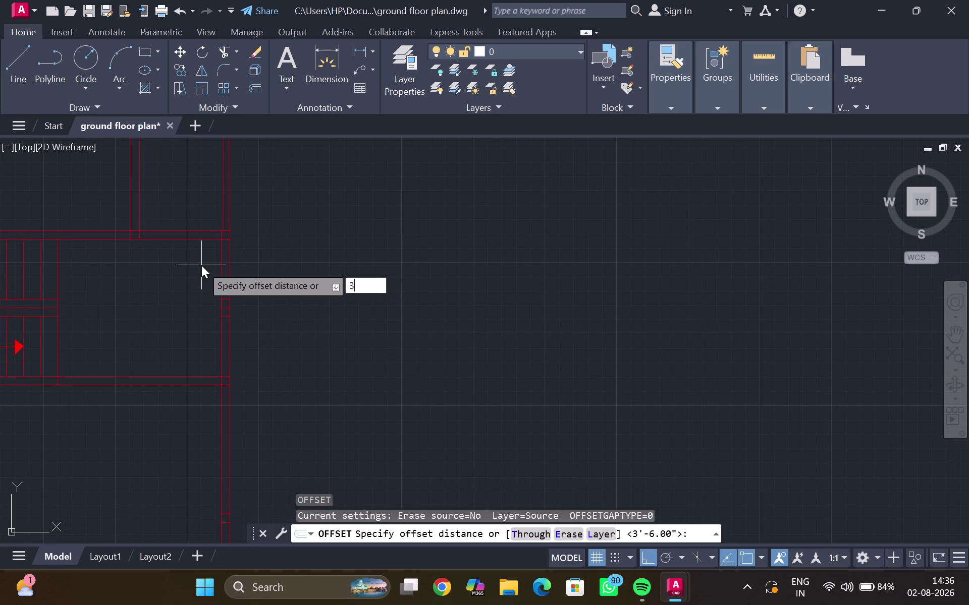
key(apostrophe)
text(6")
key(Return)
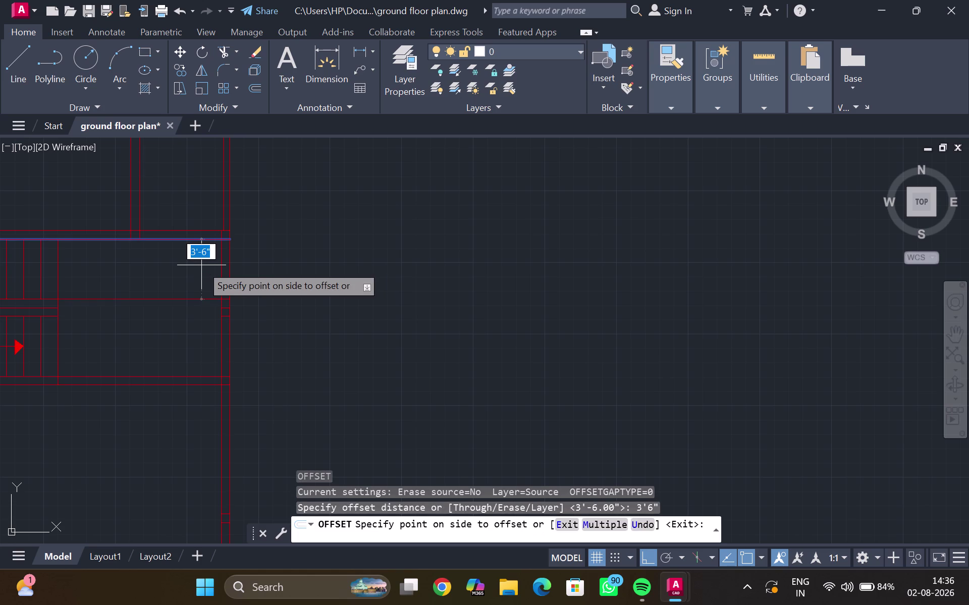
click(201, 267)
key(Escape)
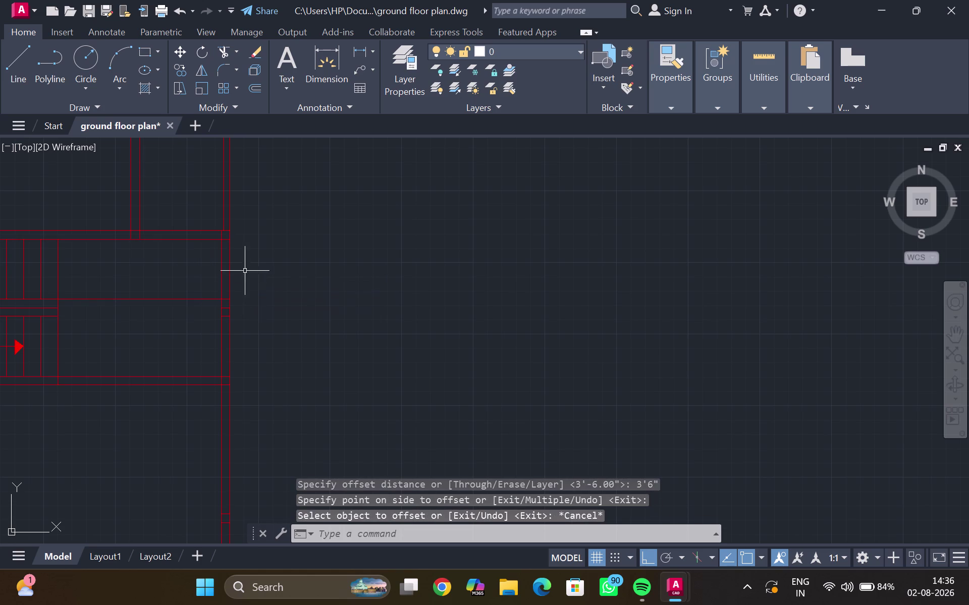
Trim the wall line ends along a fence and the extra line at the corner.
text(tr)
key(Return)
drag(245, 263, 175, 275)
scroll(up, 3)
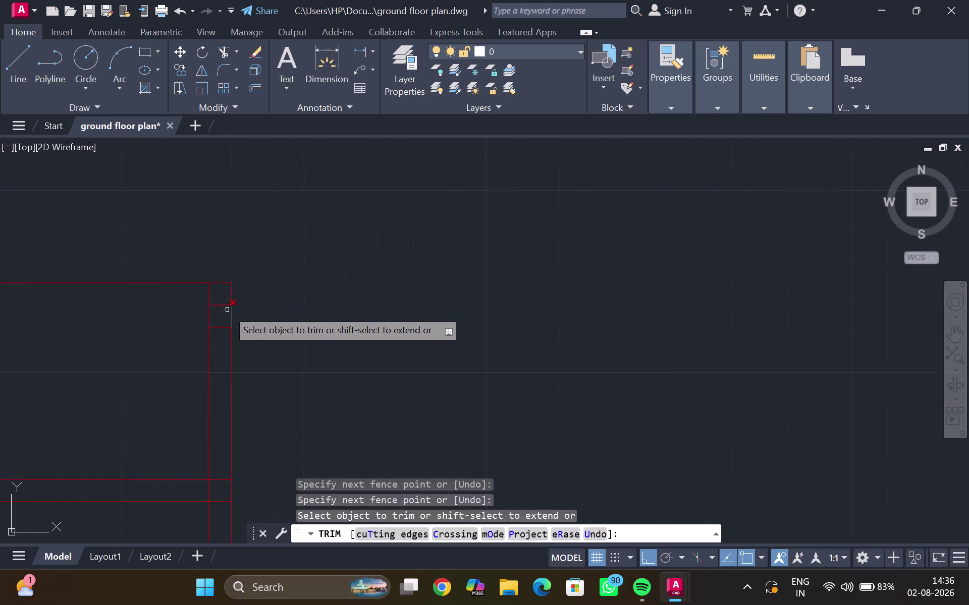
scroll(up, 3)
drag(222, 285, 219, 345)
key(Escape)
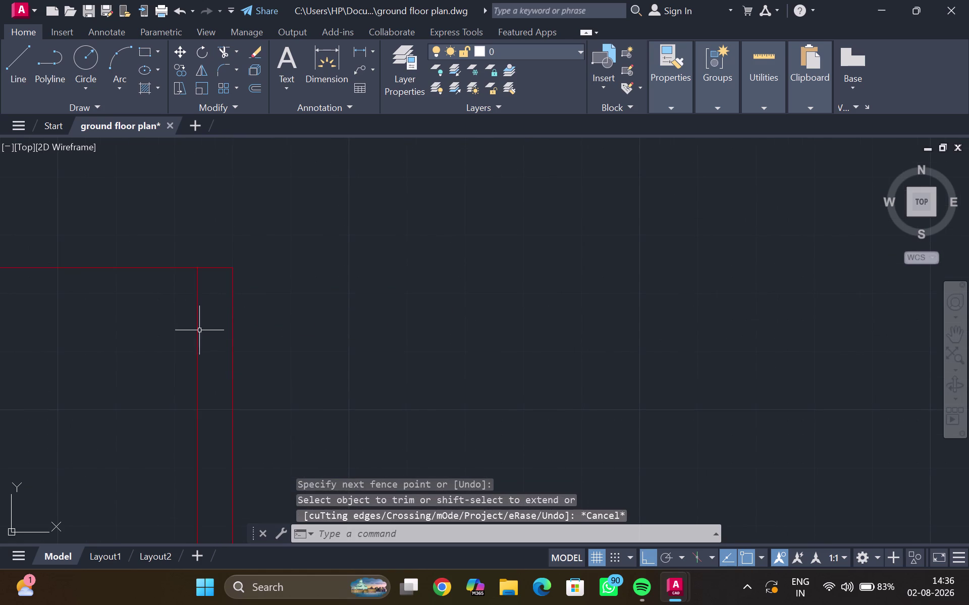
Delete the stray horizontal line near the wall corner.
scroll(down, 3)
middle_drag(149, 317, 149, 324)
click(146, 305)
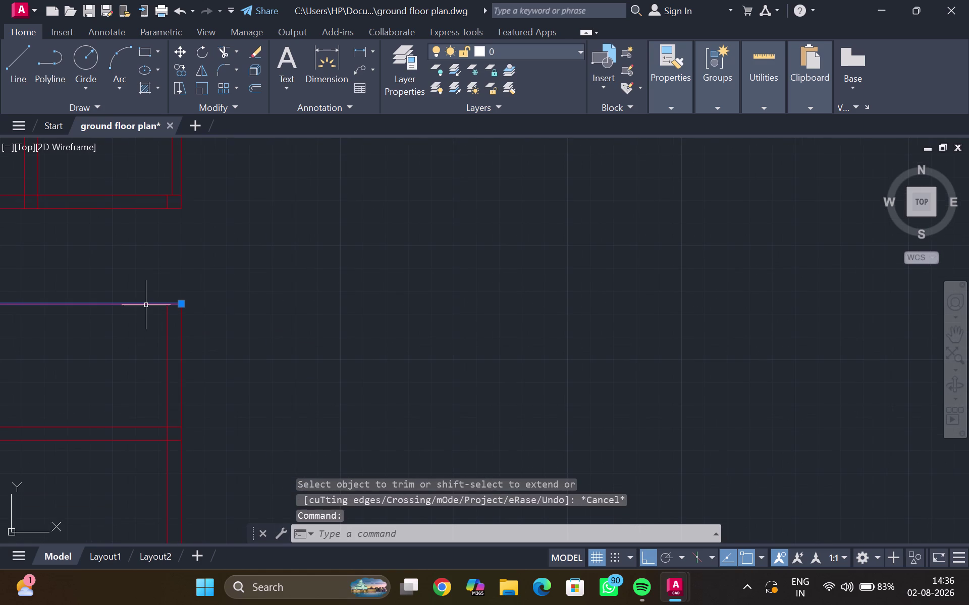
key(Delete)
scroll(up, 3)
scroll(down, 3)
middle_drag(138, 301, 341, 272)
scroll(down, 3)
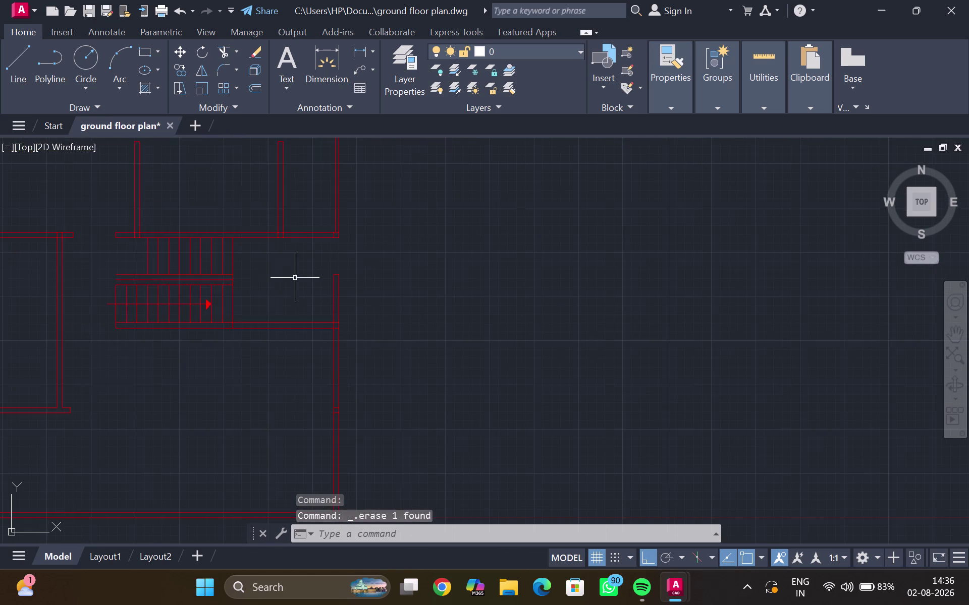
middle_click(277, 277)
scroll(down, 3)
middle_drag(278, 279, 272, 345)
scroll(down, 3)
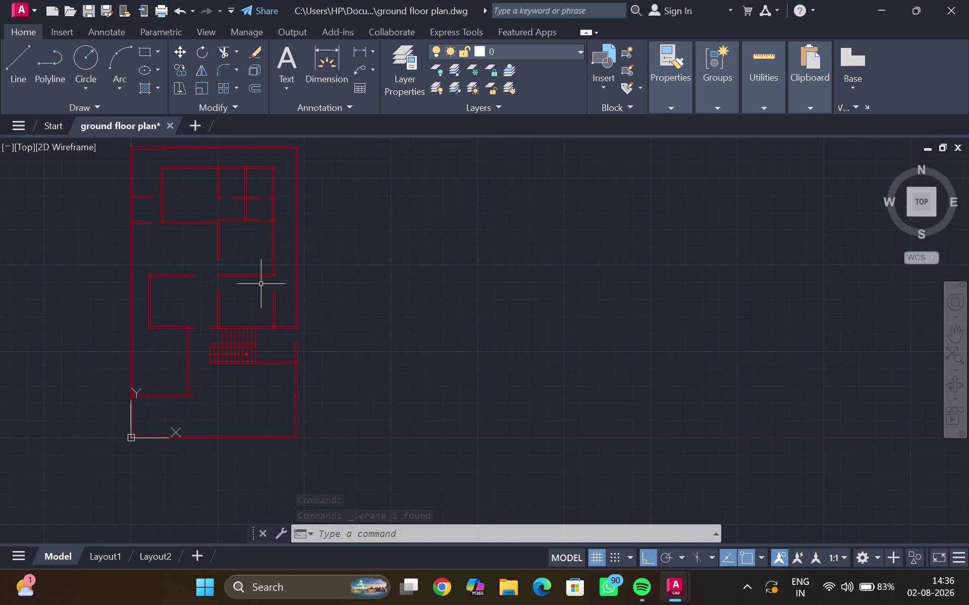
Pan over the whole floor plan and into the central rooms.
middle_drag(244, 248, 264, 292)
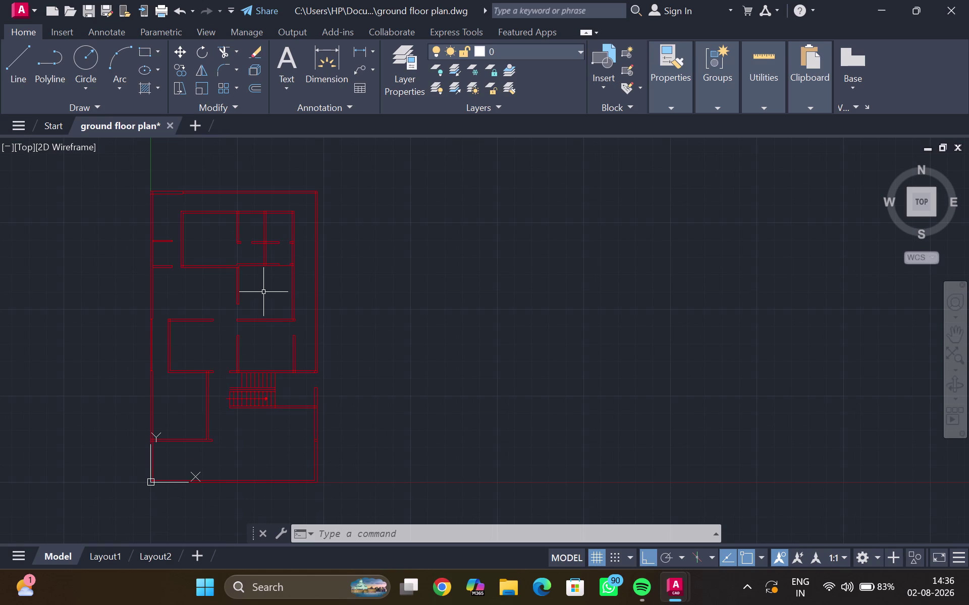
scroll(up, 3)
middle_drag(231, 288, 230, 294)
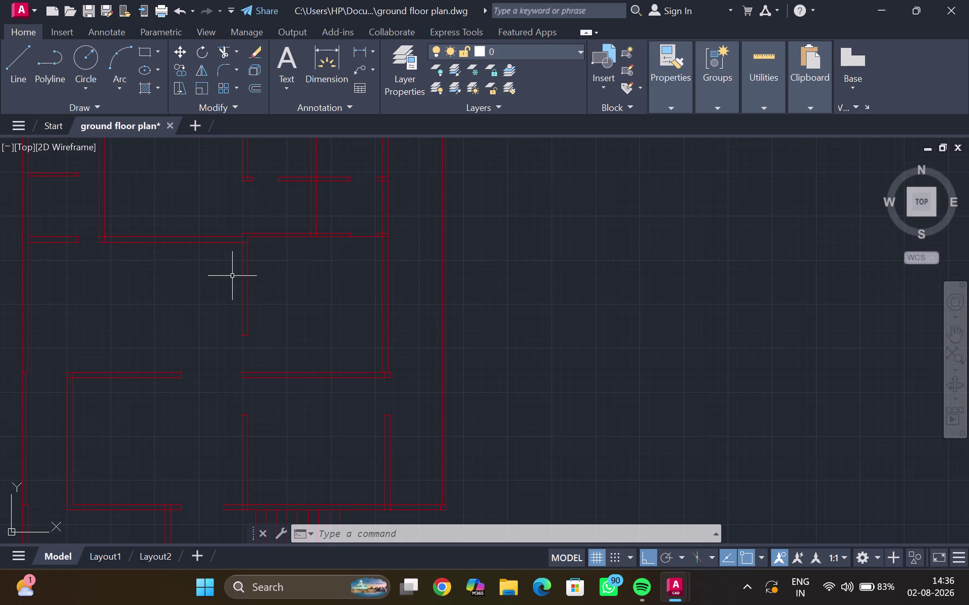
Select both vertical lines of the short central wall piece.
drag(233, 276, 225, 349)
drag(239, 335, 244, 337)
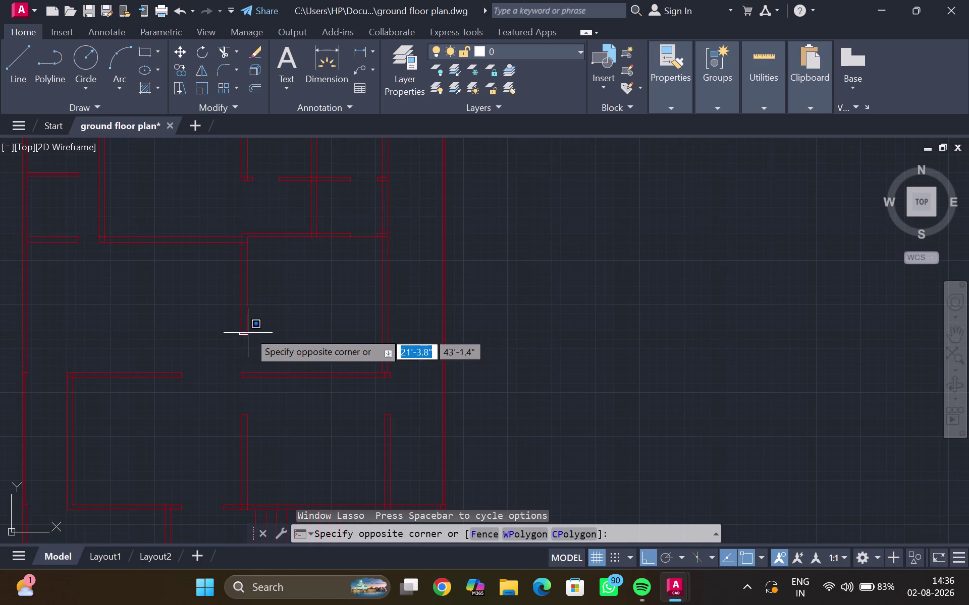
click(250, 327)
click(245, 315)
click(240, 311)
scroll(up, 3)
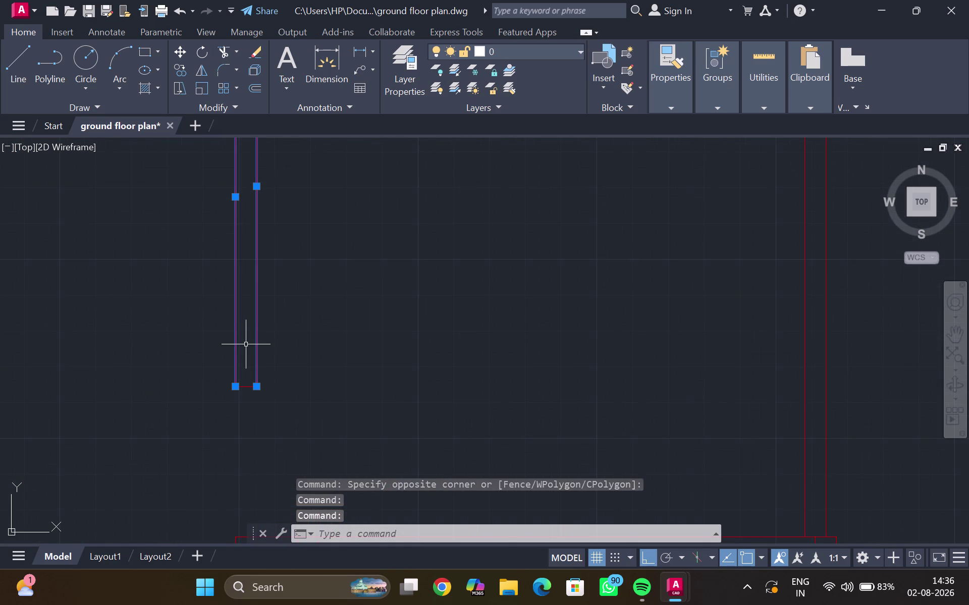
click(247, 387)
scroll(down, 3)
middle_drag(218, 326, 193, 428)
scroll(down, 3)
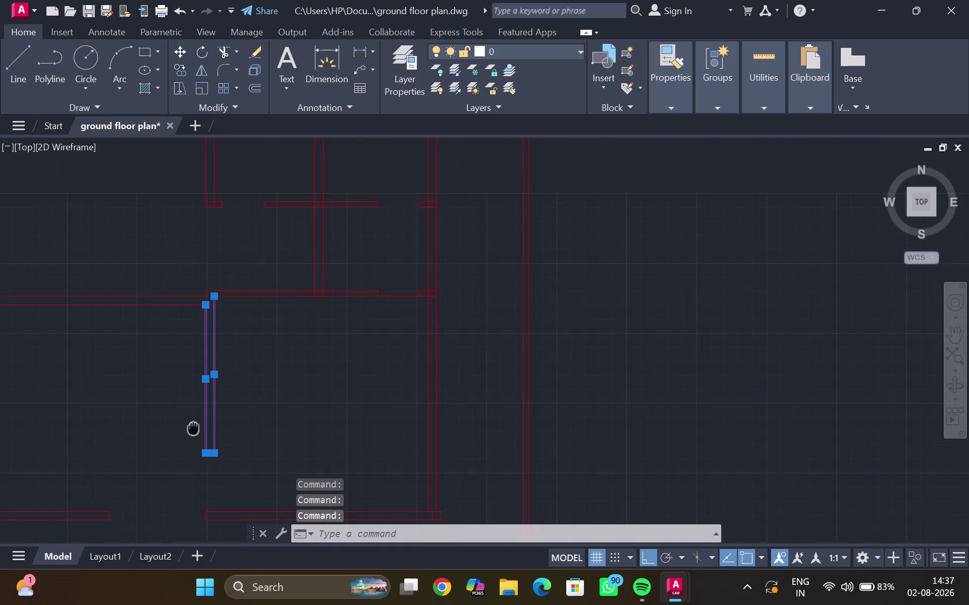
middle_drag(193, 428, 193, 428)
scroll(up, 3)
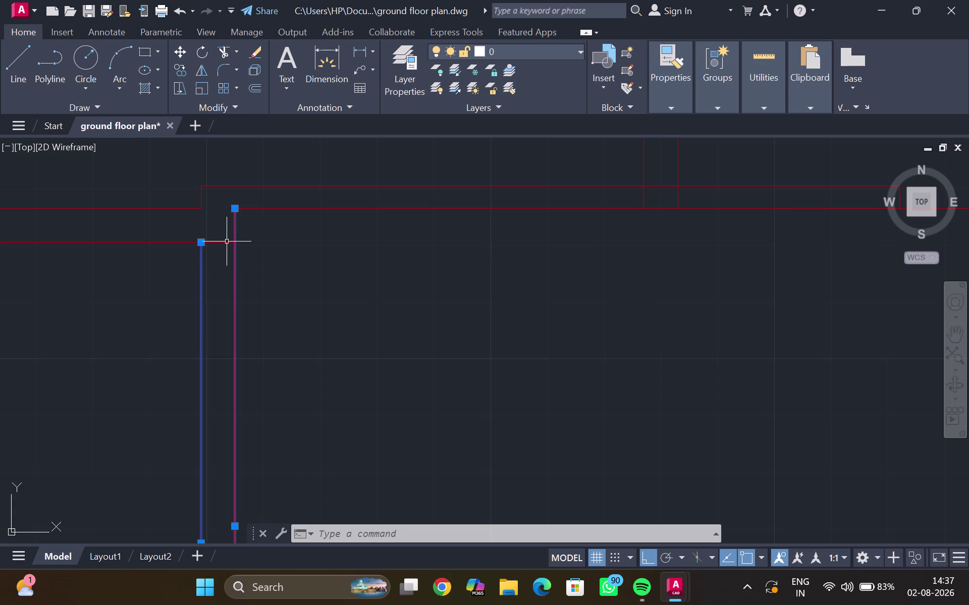
Copy the short vertical wall piece 5' to its left from the wall corner.
text(co)
key(Return)
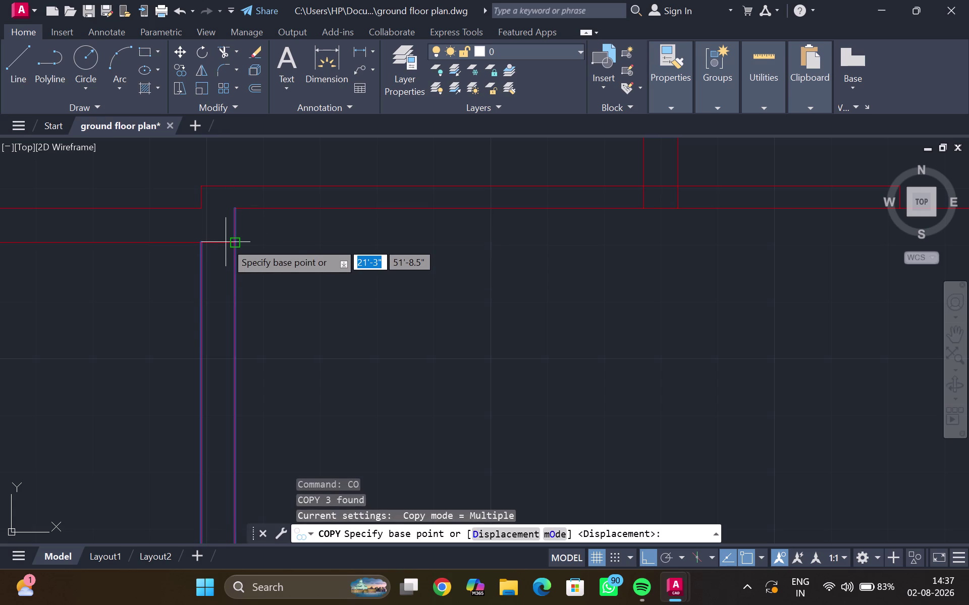
click(197, 243)
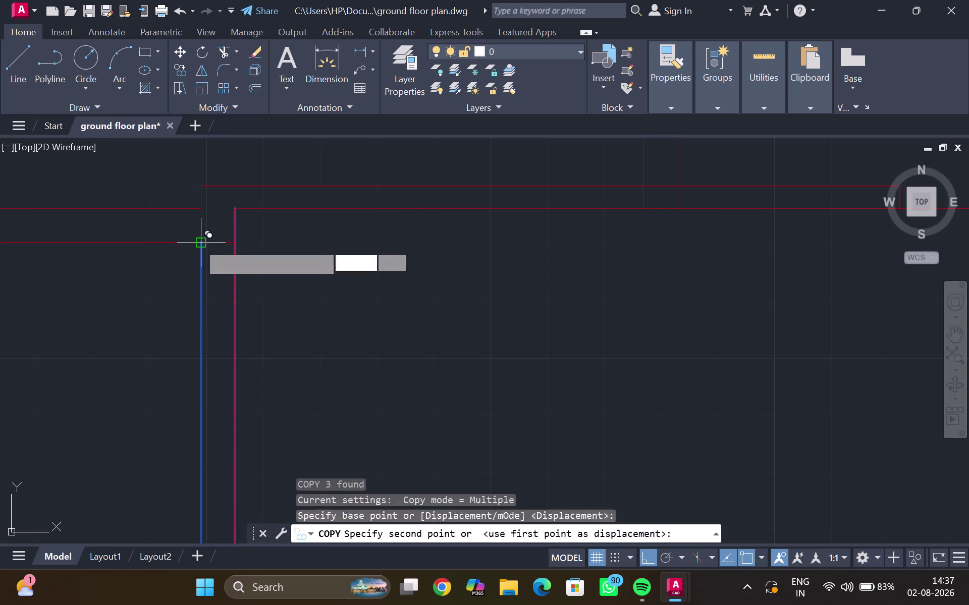
scroll(down, 3)
middle_drag(90, 254, 163, 241)
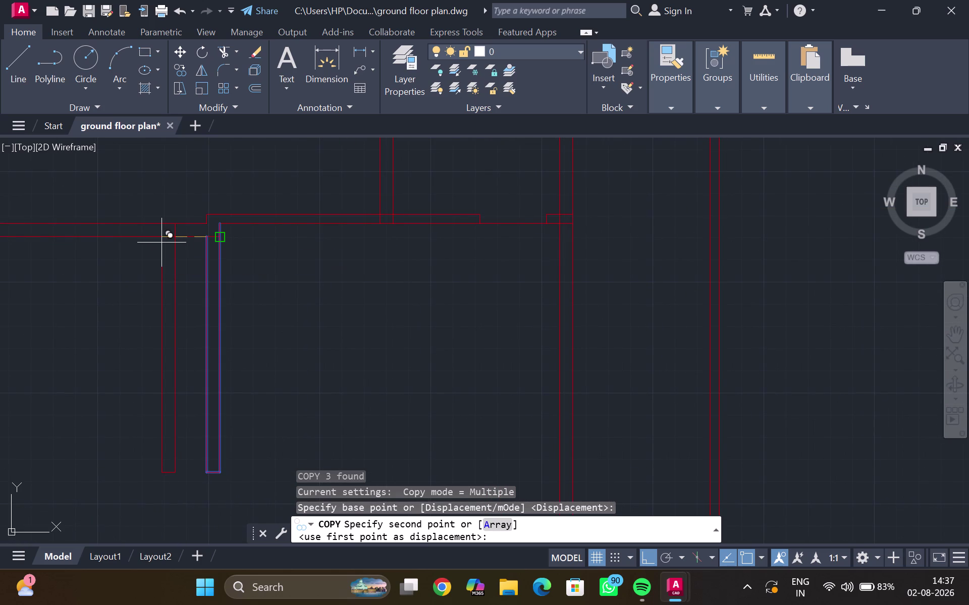
text(5')
key(Return)
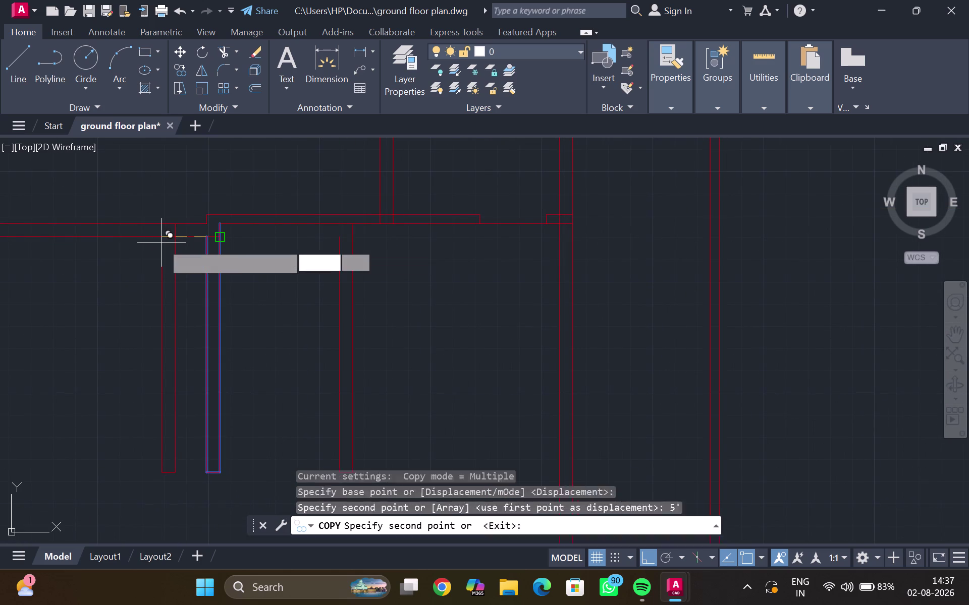
Check the copied wall, place one more copy, and exit COPY.
scroll(down, 3)
middle_drag(4, 251, 32, 256)
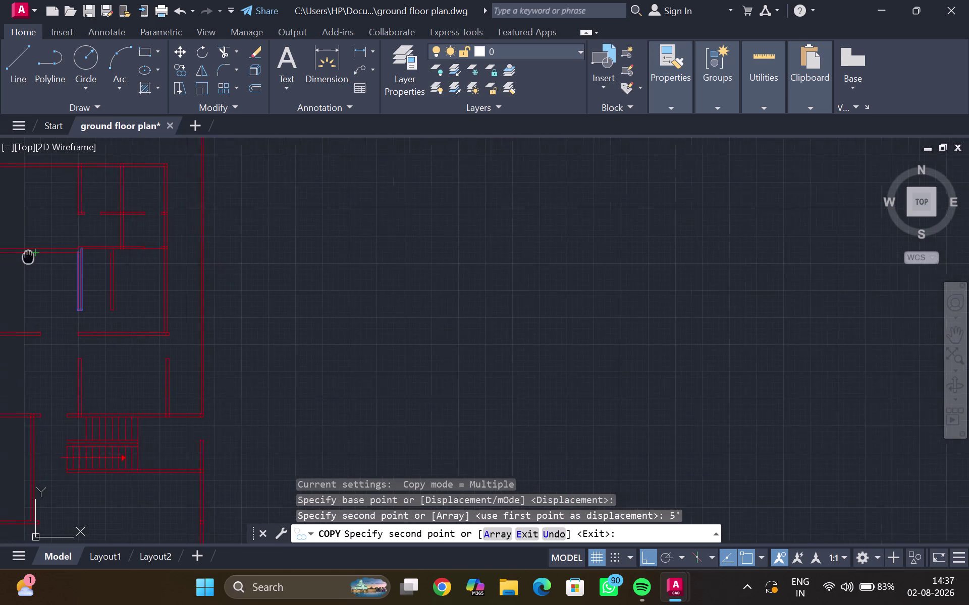
middle_drag(31, 256, 70, 247)
scroll(up, 3)
scroll(down, 3)
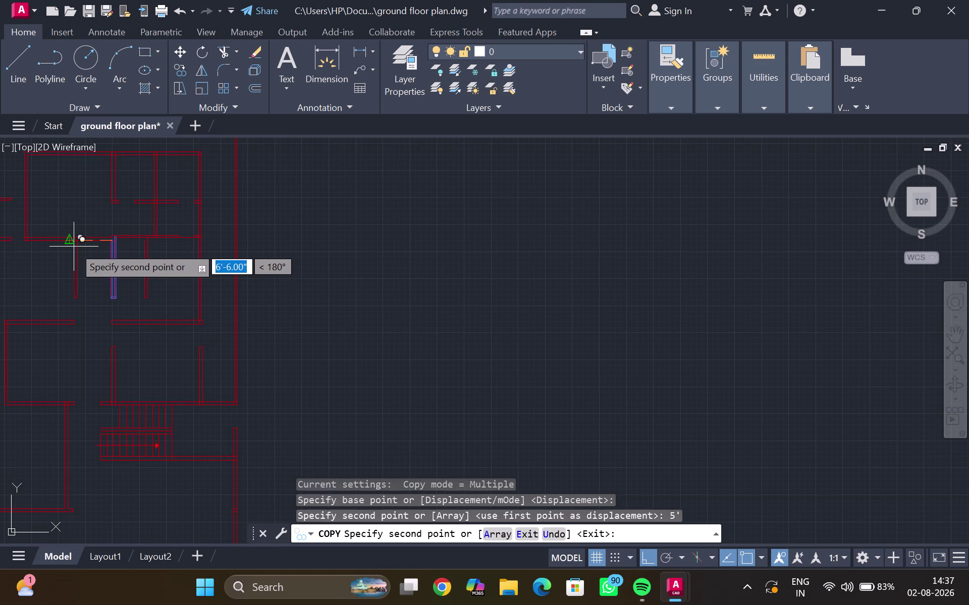
scroll(up, 3)
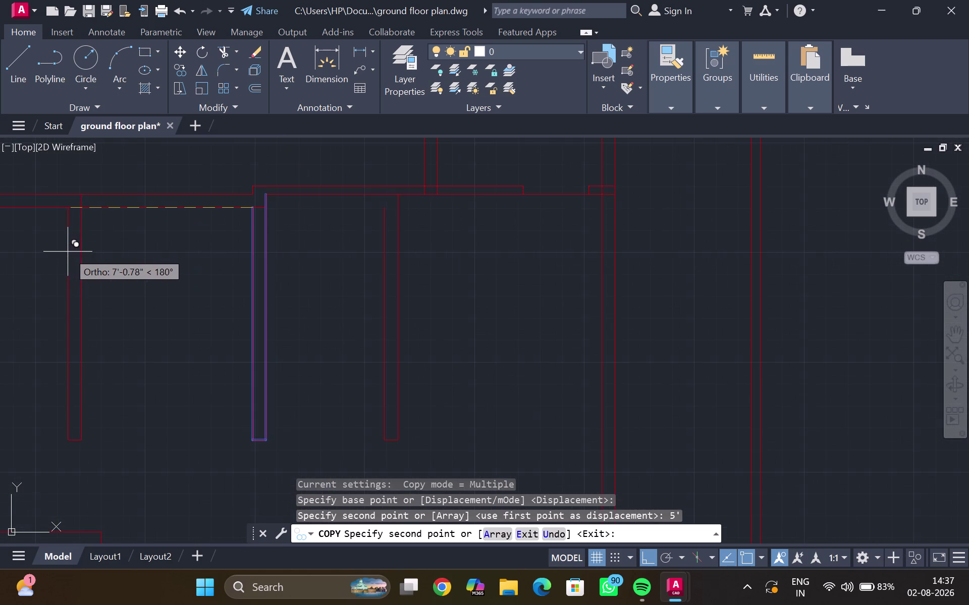
scroll(down, 3)
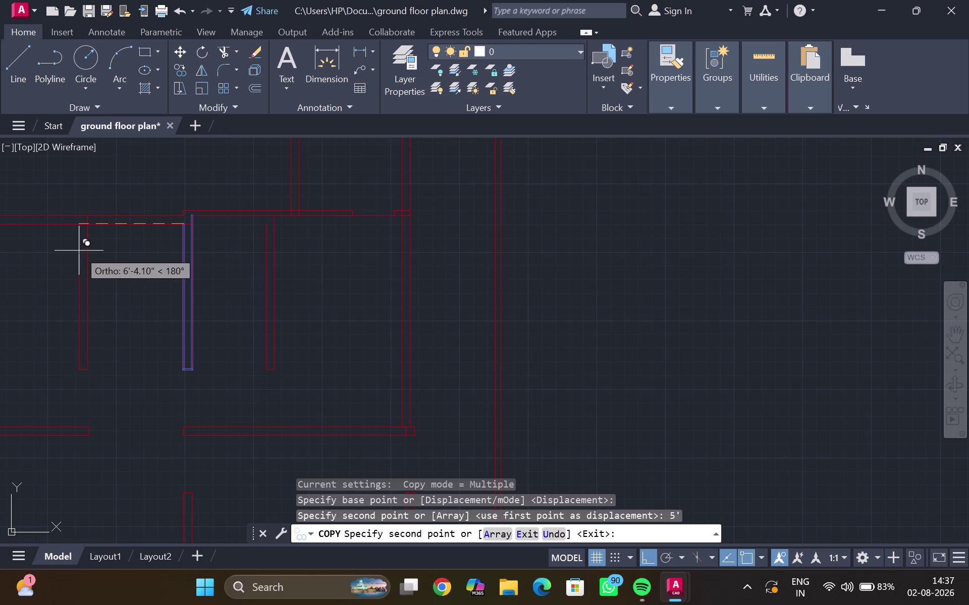
click(79, 250)
key(Escape)
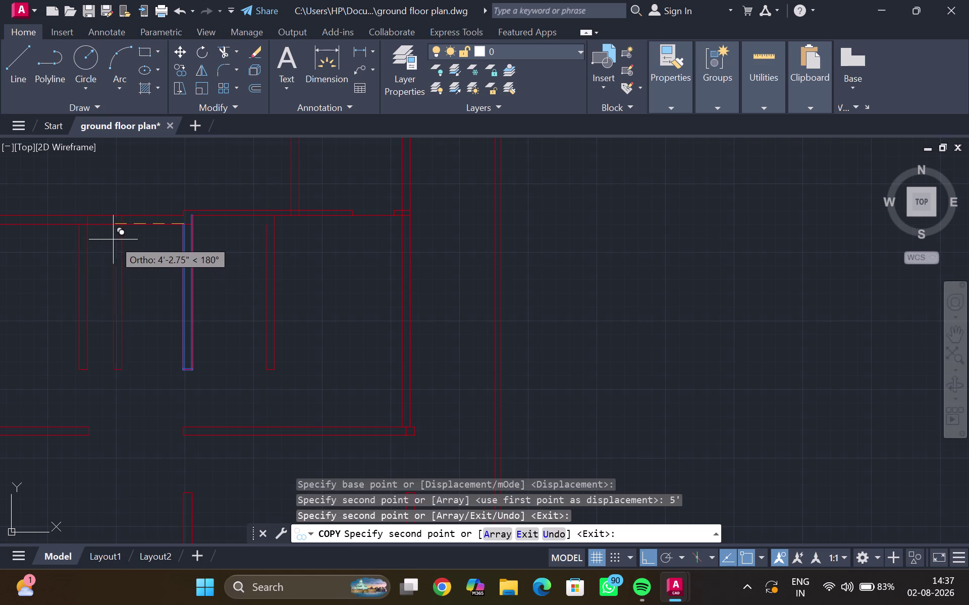
scroll(up, 3)
middle_drag(95, 241, 98, 259)
Start the TRIM command with TR.
key(t)
key(r)
key(Return)
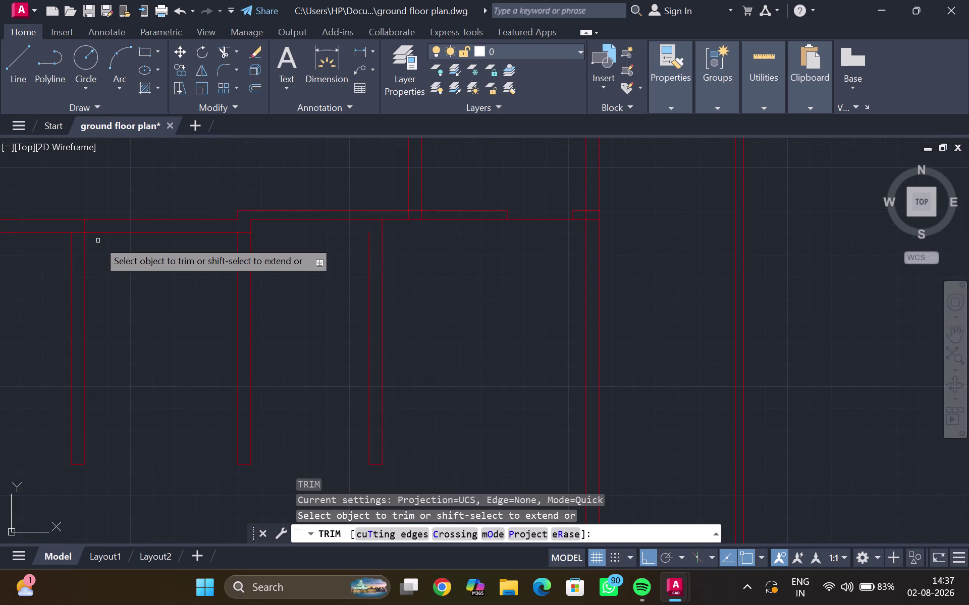
Fence-trim the top wall line across the opening at the upper corner.
click(79, 227)
drag(79, 227, 88, 222)
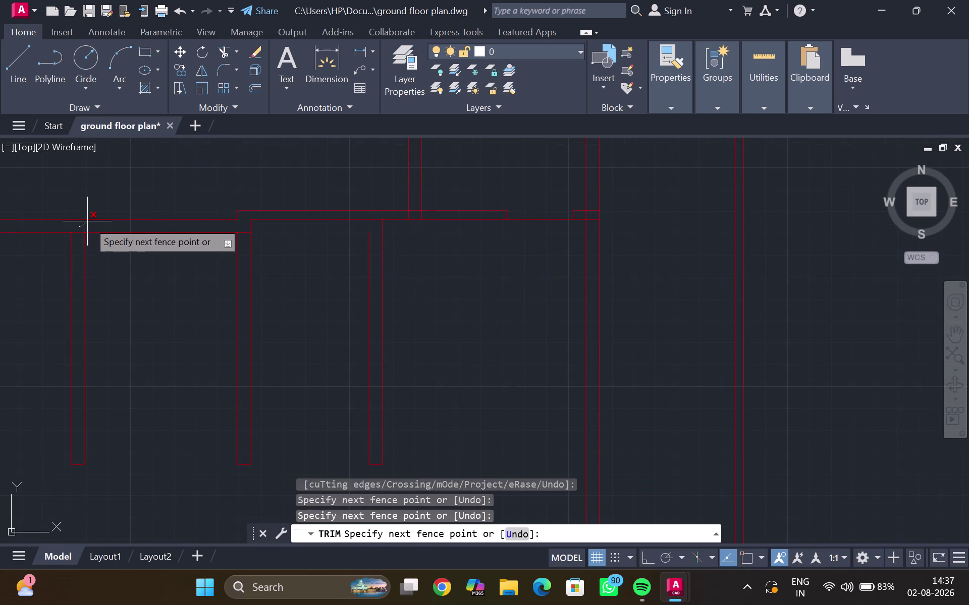
drag(87, 221, 87, 222)
click(88, 225)
key(super+p)
scroll(down, 3)
middle_click(100, 252)
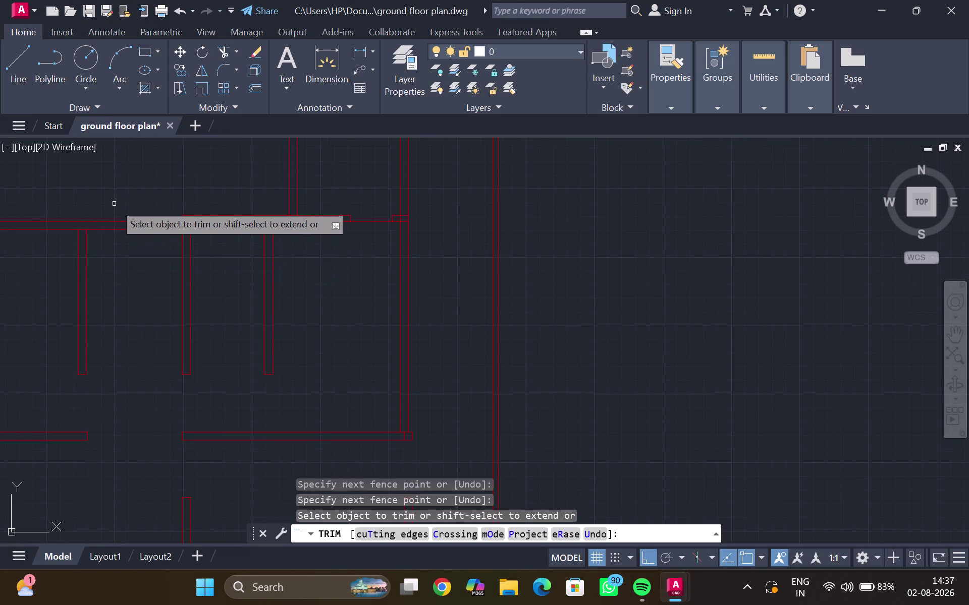
key(Escape)
Try extending the wall lines to a boundary, then retry a trim fence and cancel.
key(e)
key(x)
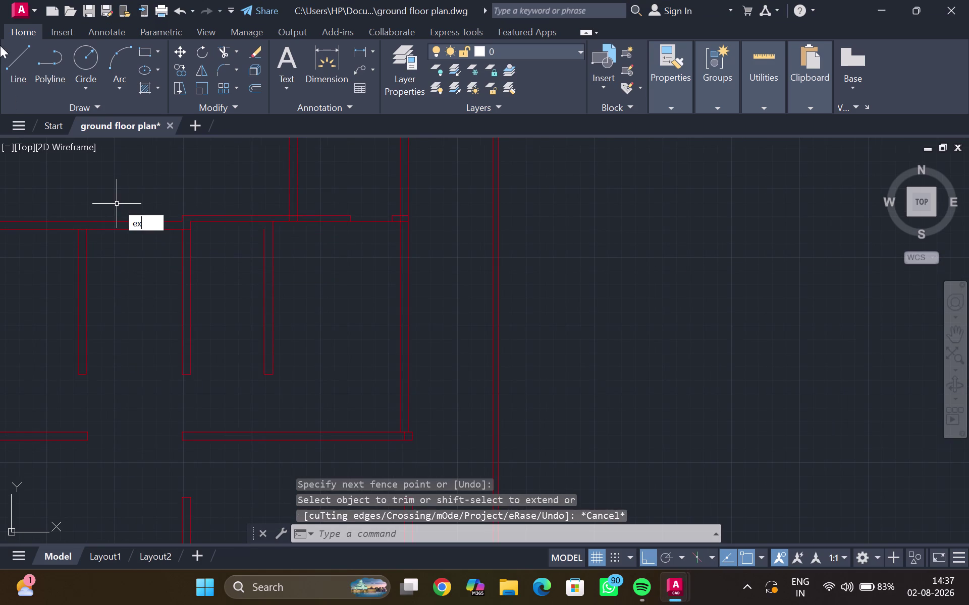
key(Return)
drag(96, 284, 47, 283)
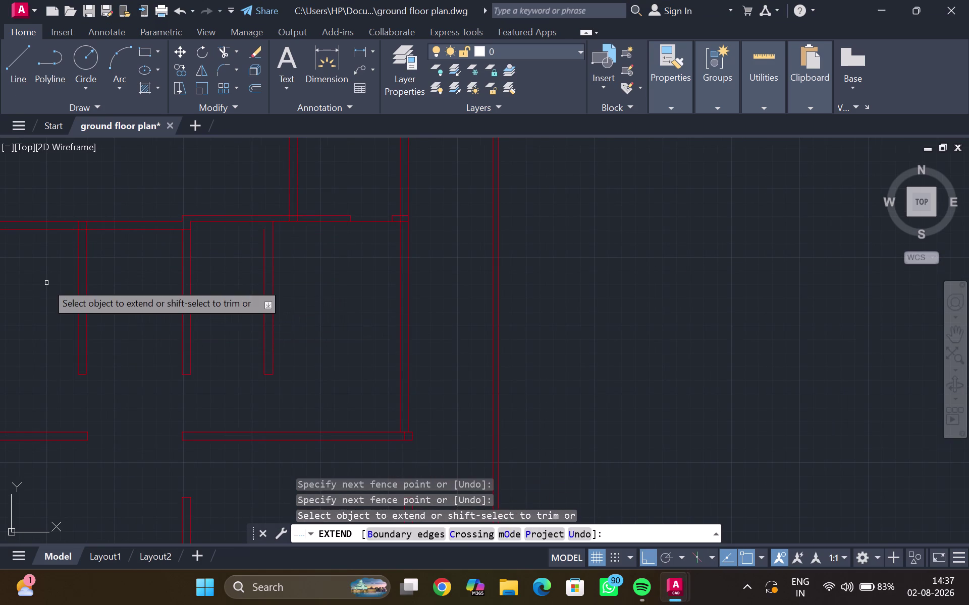
key(Escape)
text(tr)
key(Return)
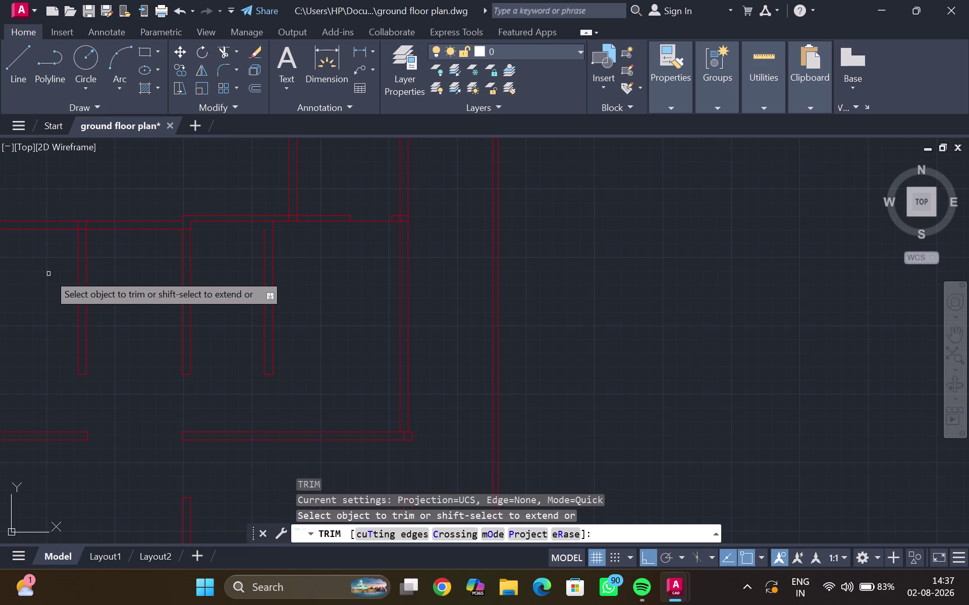
drag(122, 216, 132, 251)
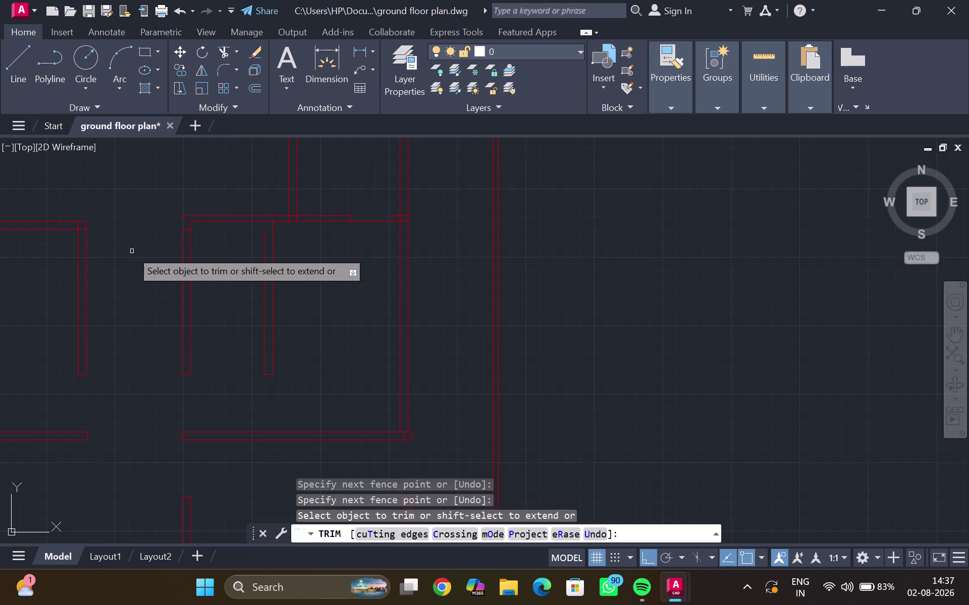
key(Escape)
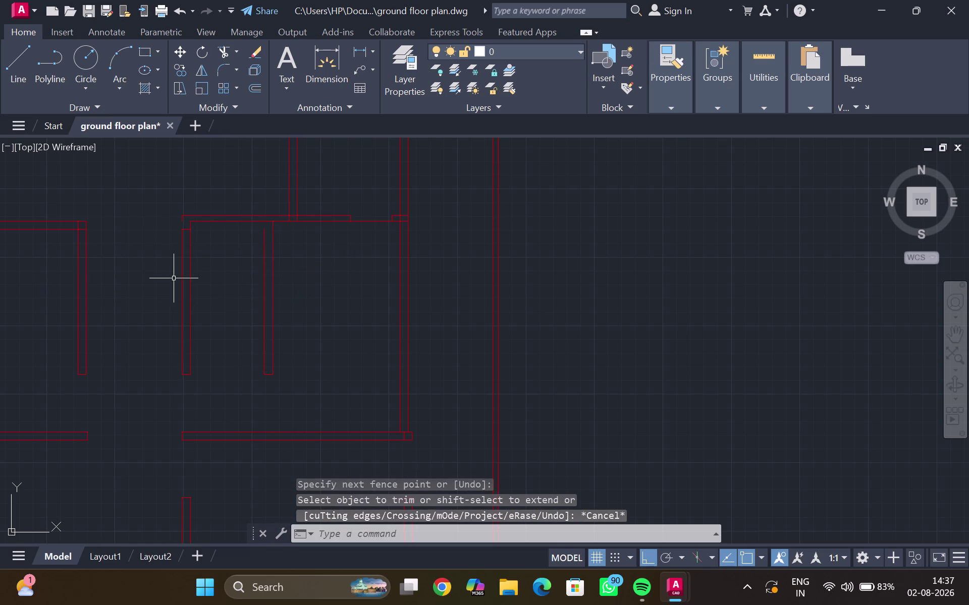
Attempt EXTEND again on a lower wall line, then cancel.
text(ex)
key(Return)
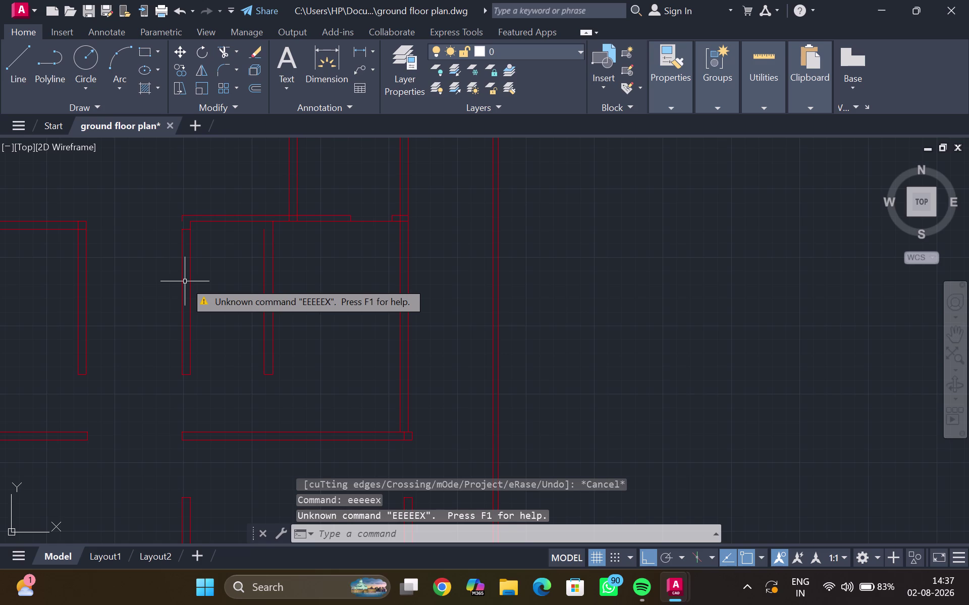
key(e)
key(x)
key(Return)
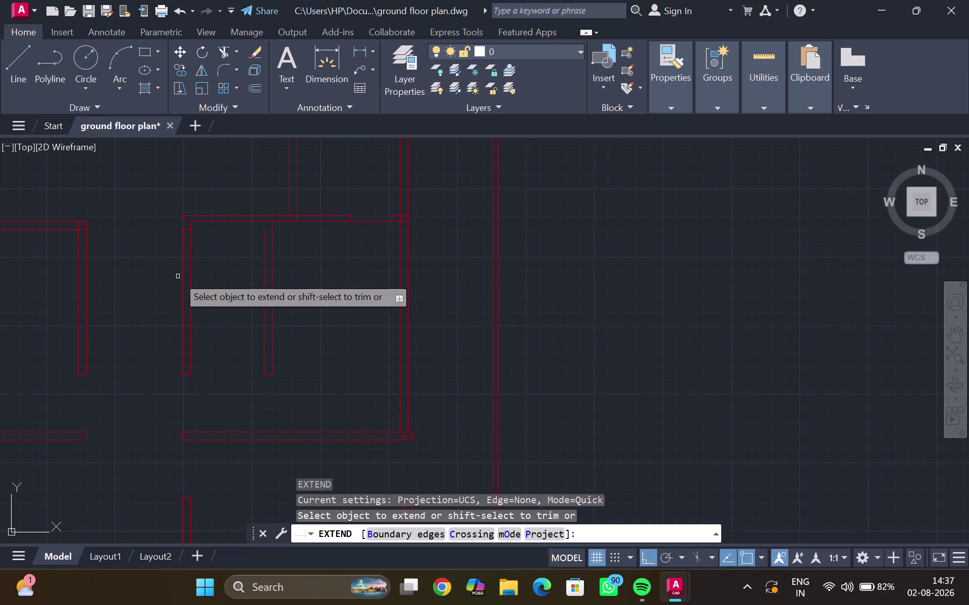
click(182, 279)
key(Escape)
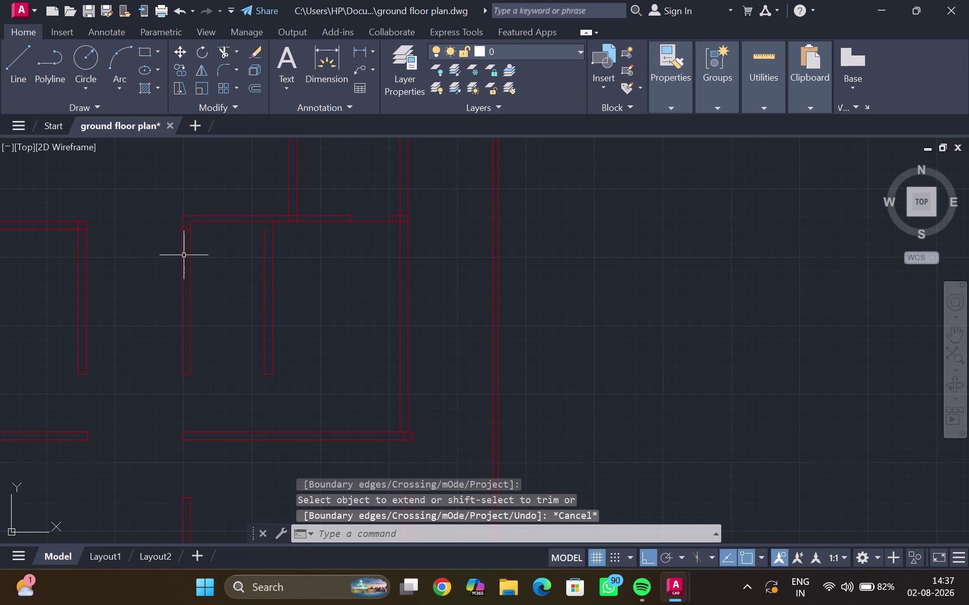
Clear stray typed characters, restart TRIM on a wall segment, and cancel.
key(r)
key(r)
key(r)
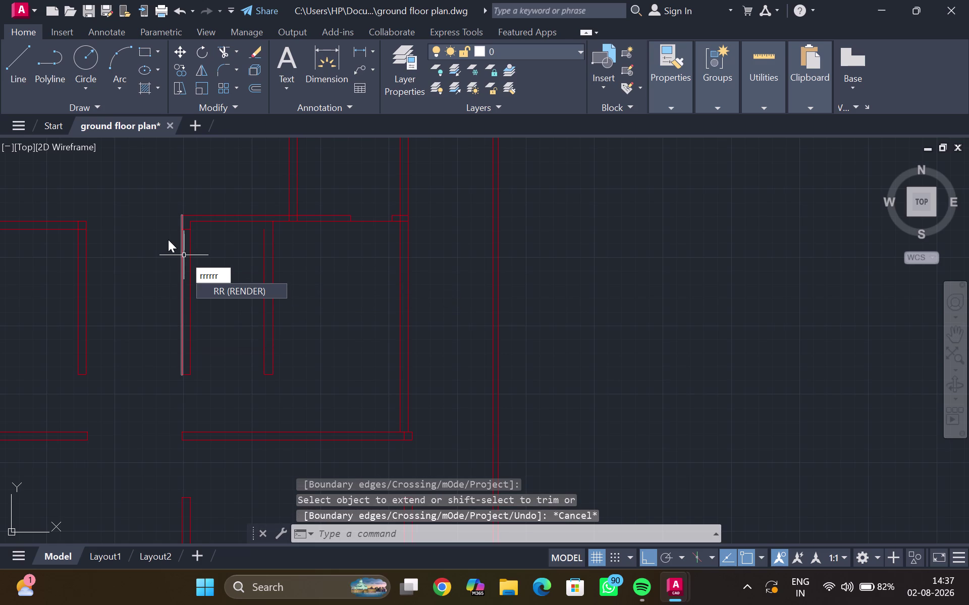
key(BackSpace)
key(BackSpace)
key(BackSpace)
key(BackSpace)
key(BackSpace)
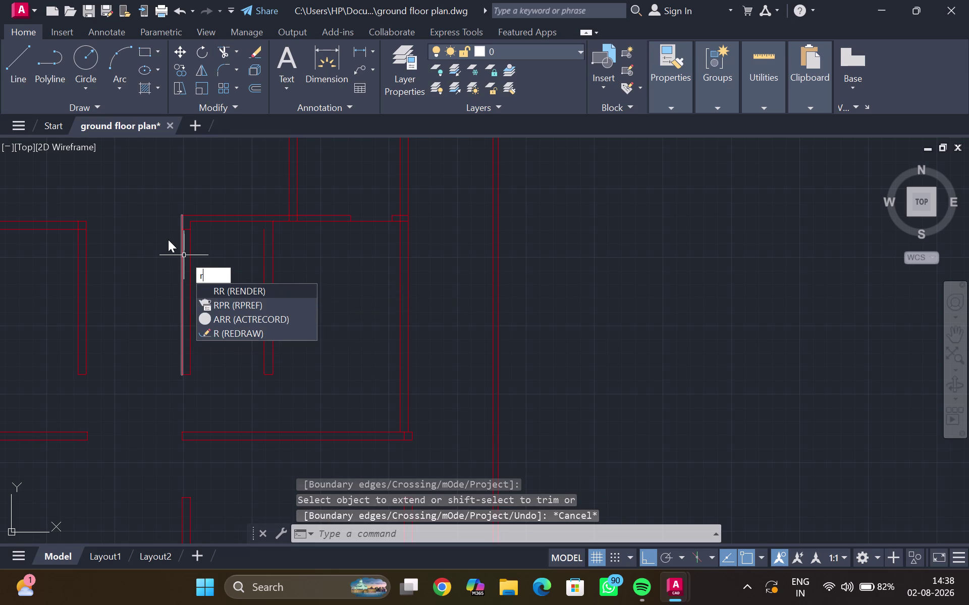
key(BackSpace)
key(BackSpace)
text(tr)
key(Return)
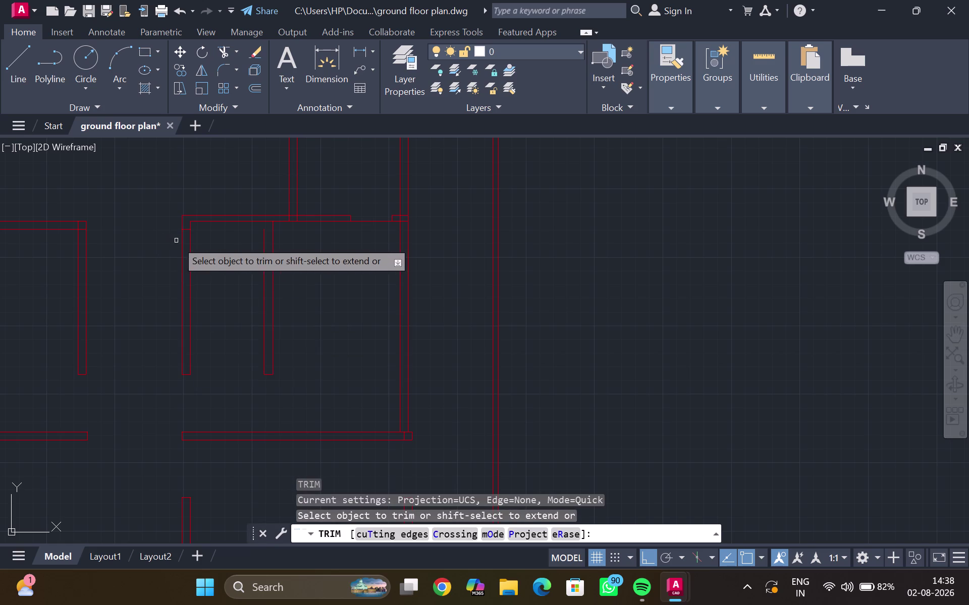
scroll(up, 3)
click(201, 211)
key(Escape)
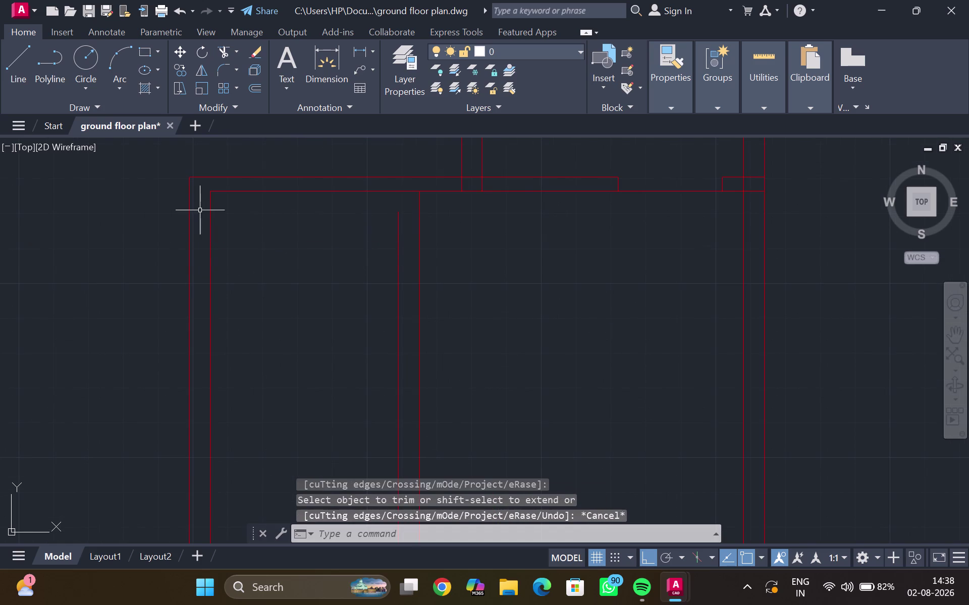
Zoom and pan to the upper-left walls, then start the LINE command.
scroll(down, 3)
middle_drag(196, 216, 209, 220)
scroll(down, 3)
middle_click(186, 241)
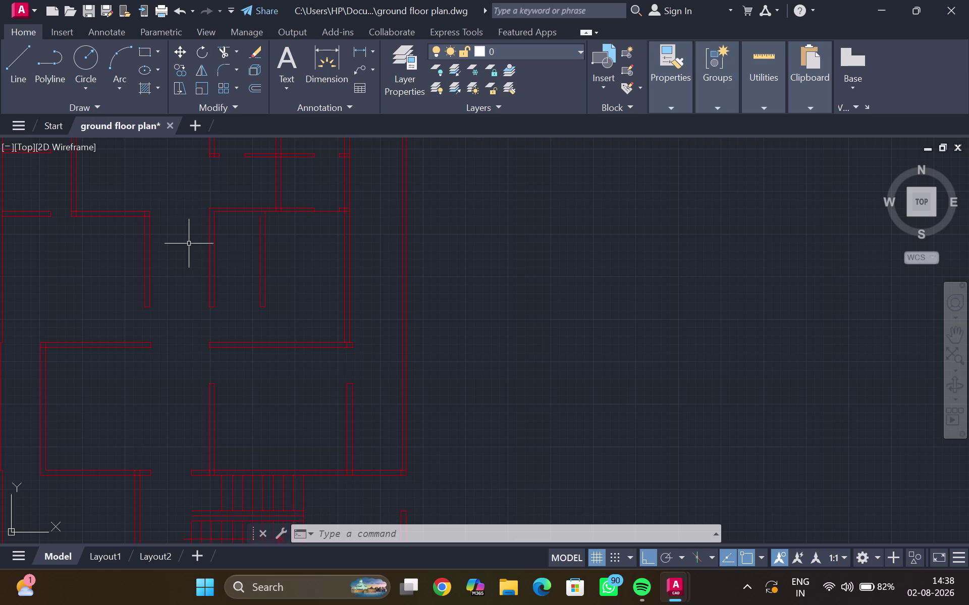
scroll(down, 3)
middle_drag(189, 243, 179, 285)
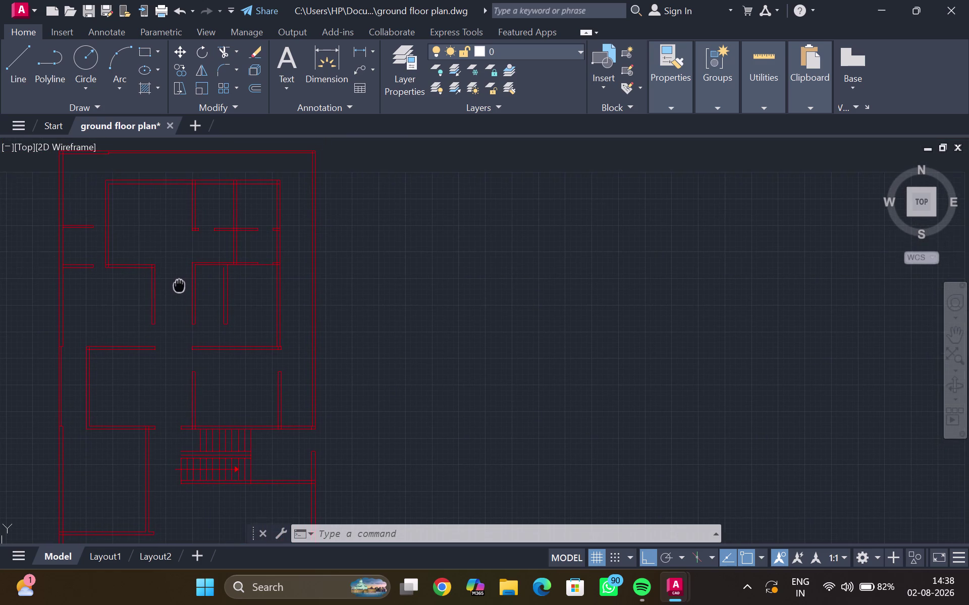
middle_drag(180, 286, 177, 288)
scroll(up, 3)
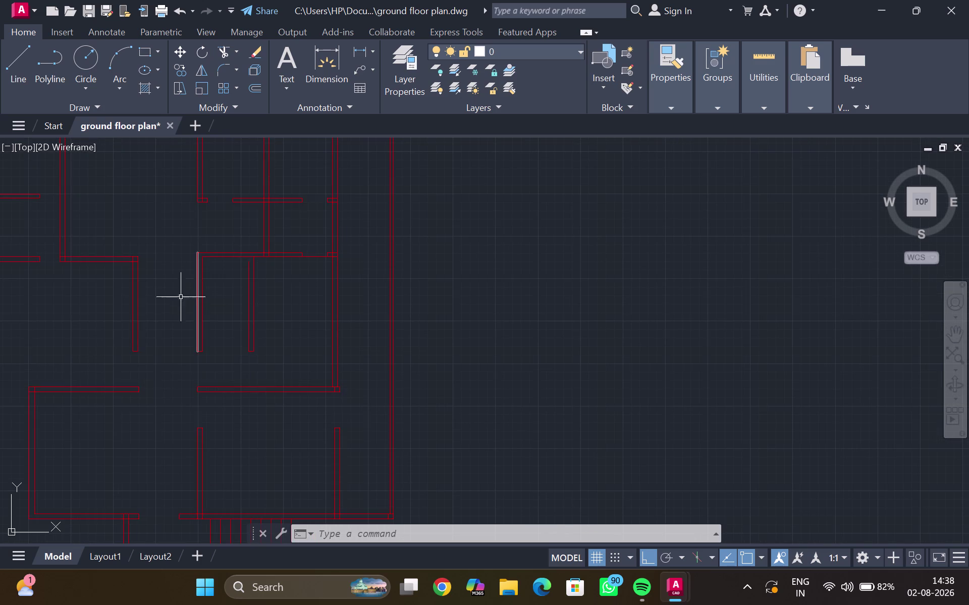
scroll(up, 3)
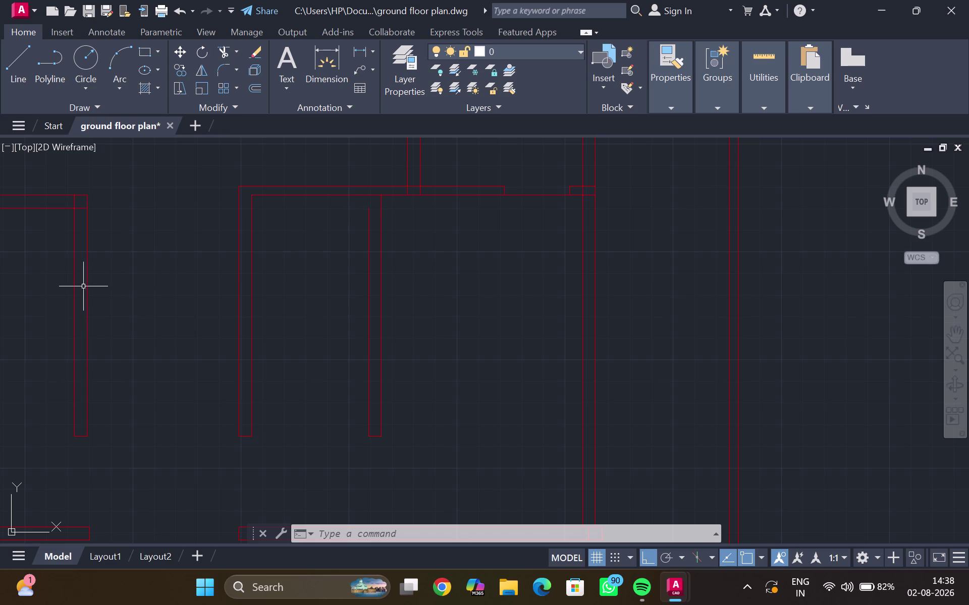
key(l)
key(Return)
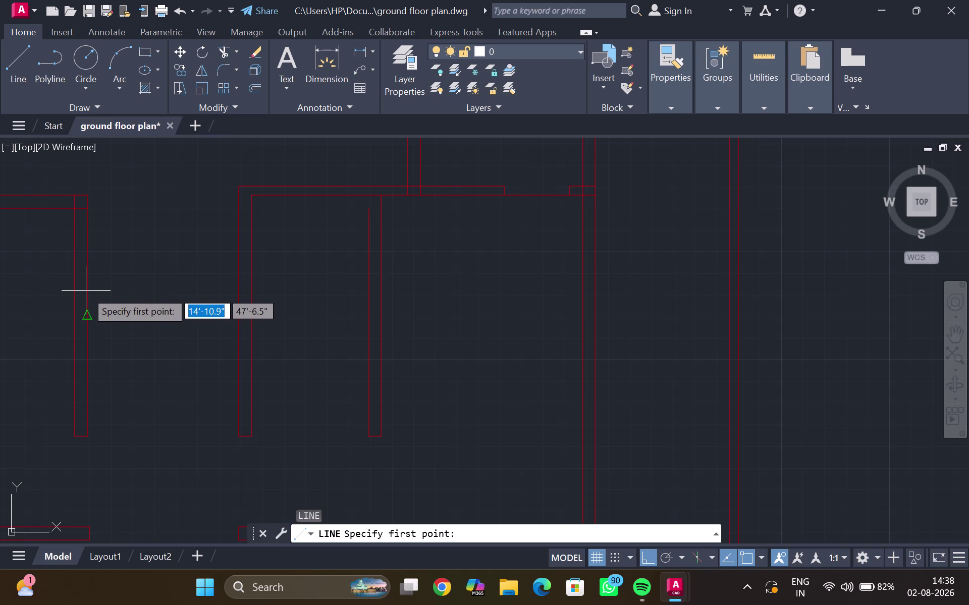
Draw a horizontal line from the left outer wall to the interior vertical wall, then select it.
click(86, 291)
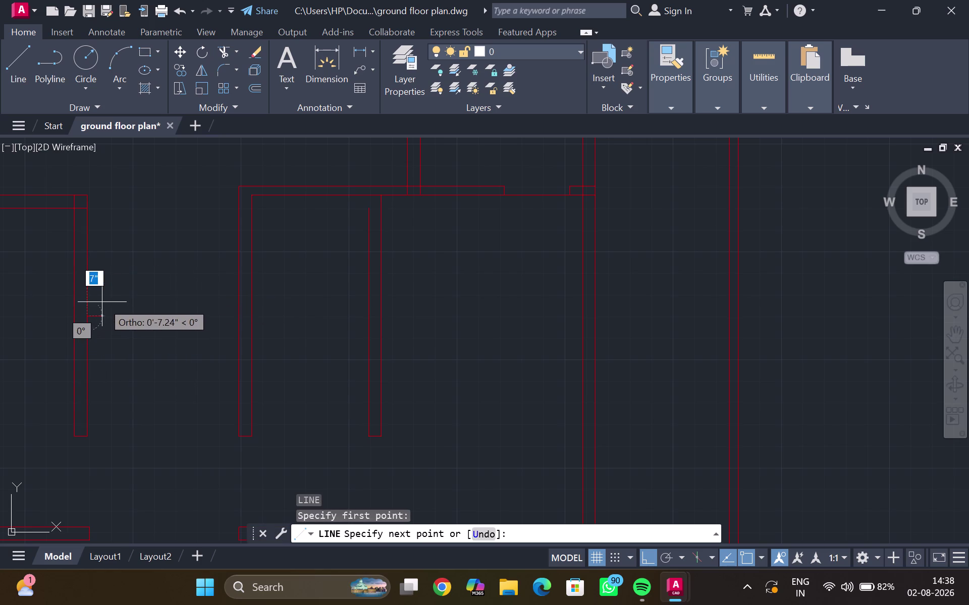
key(Escape)
scroll(up, 3)
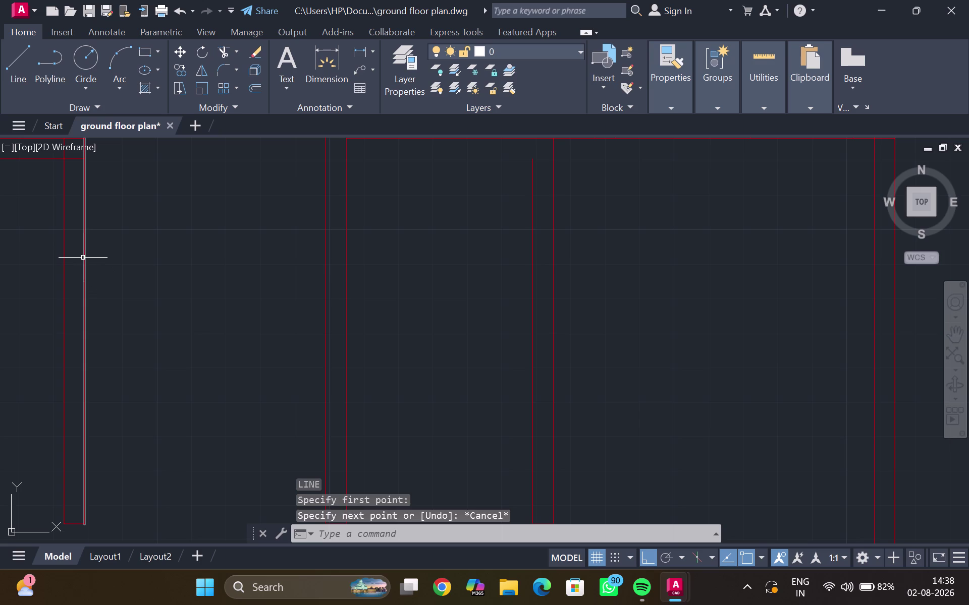
key(l)
key(Return)
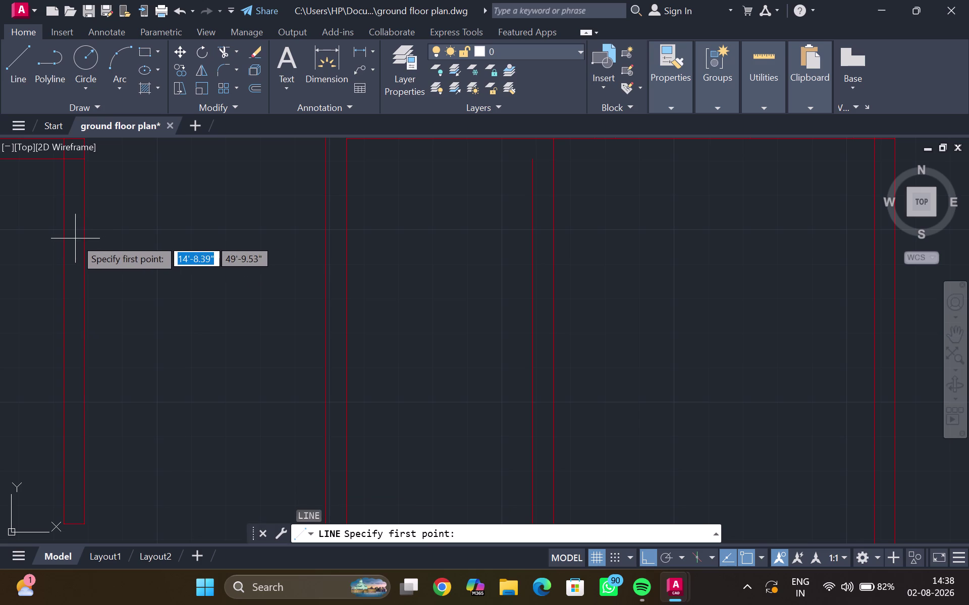
click(74, 238)
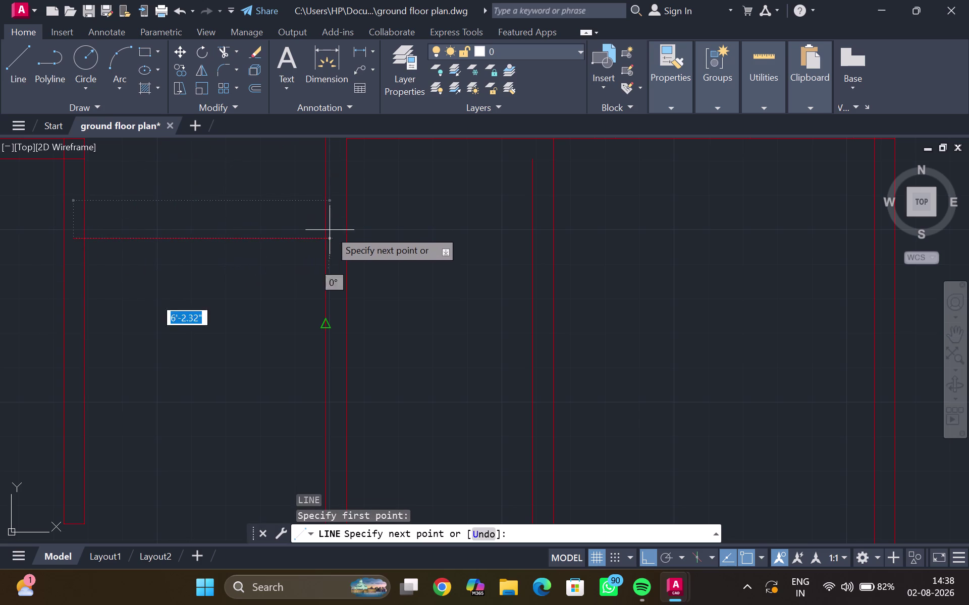
click(337, 235)
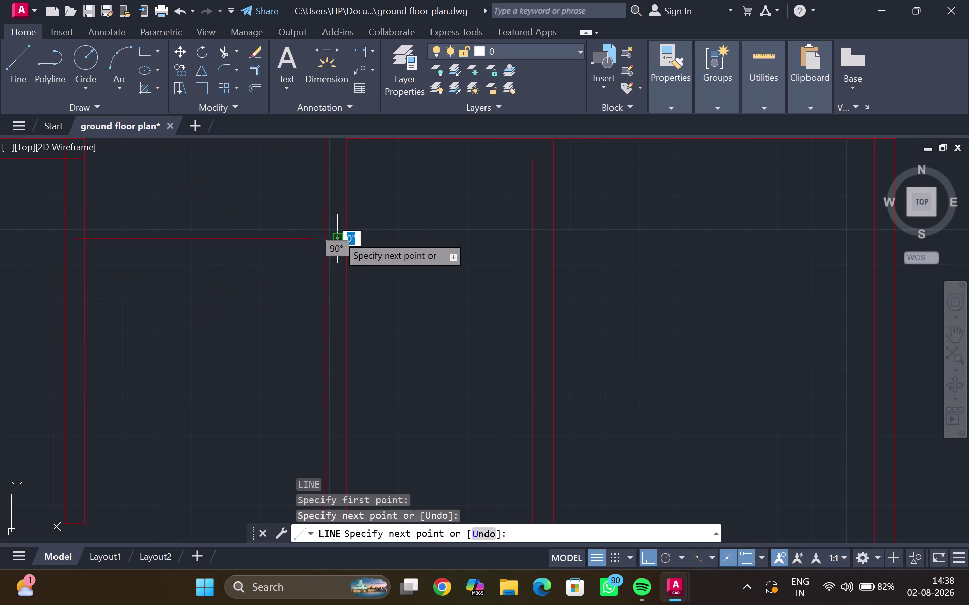
key(Escape)
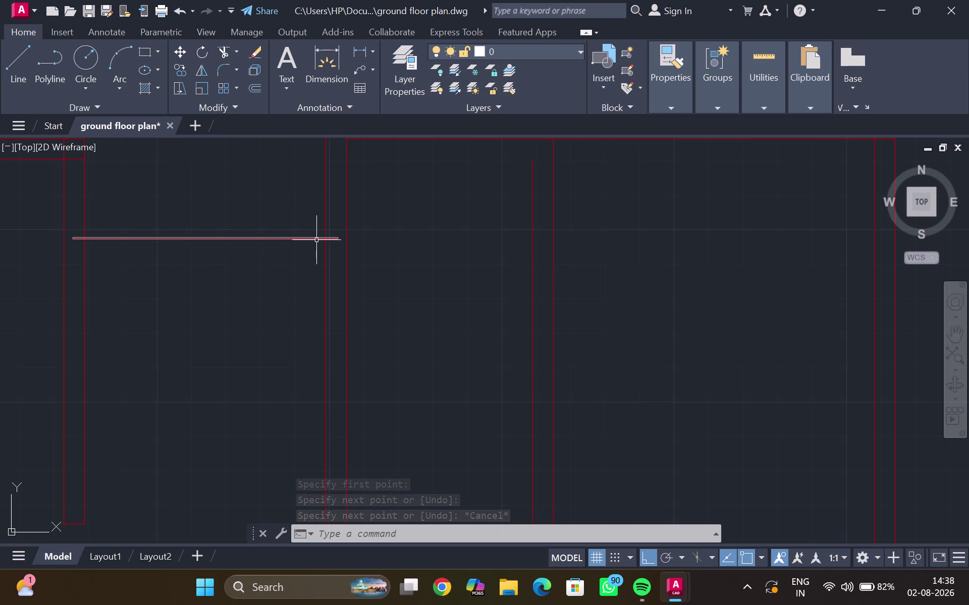
scroll(up, 3)
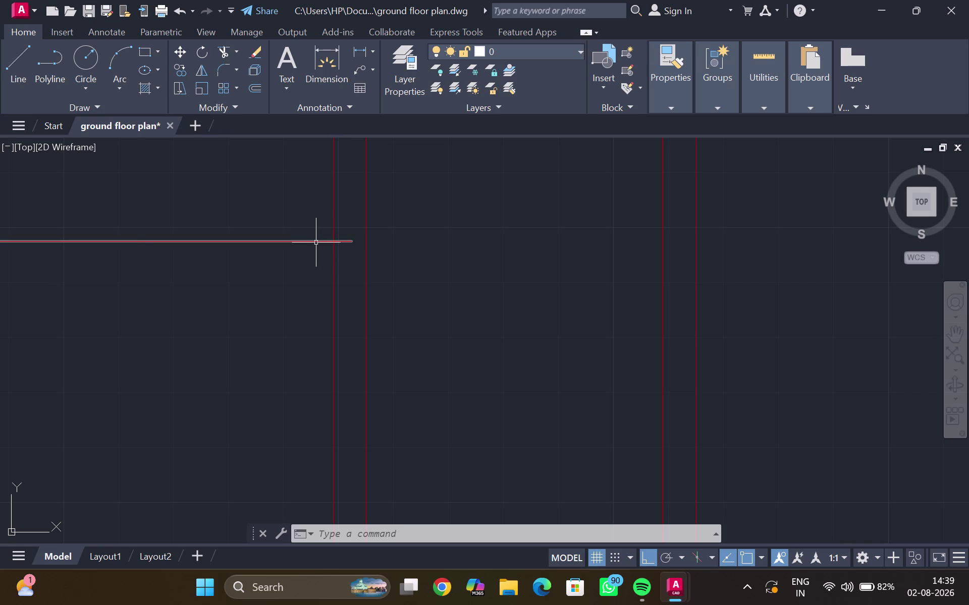
click(316, 242)
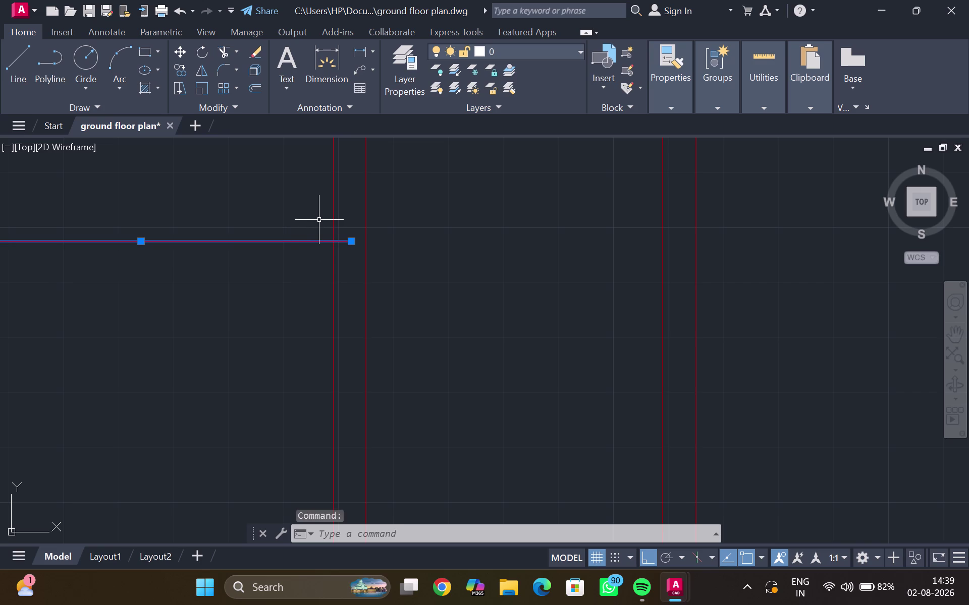
Offset the new horizontal line 6" upward.
key(o)
key(Return)
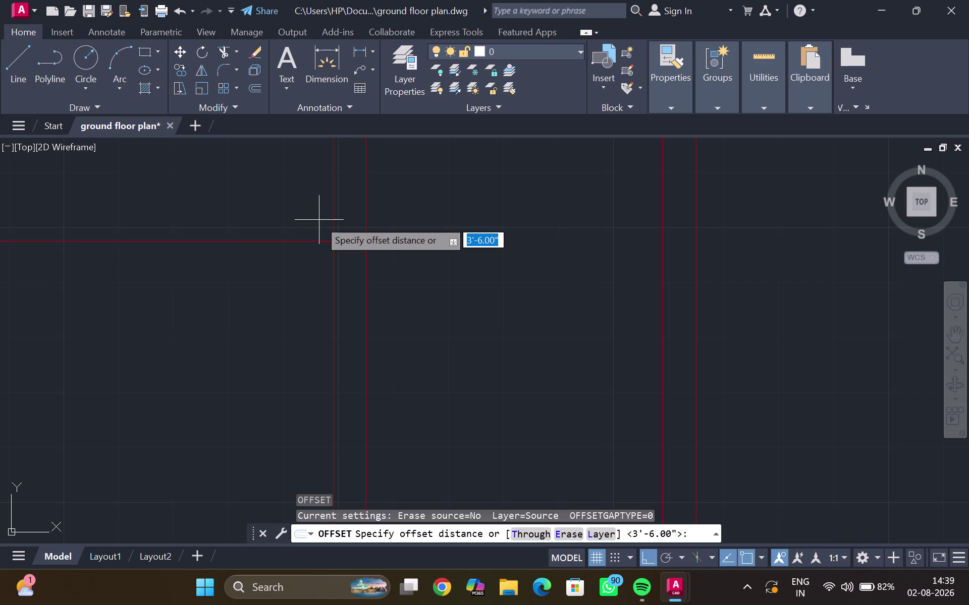
text(6")
key(Return)
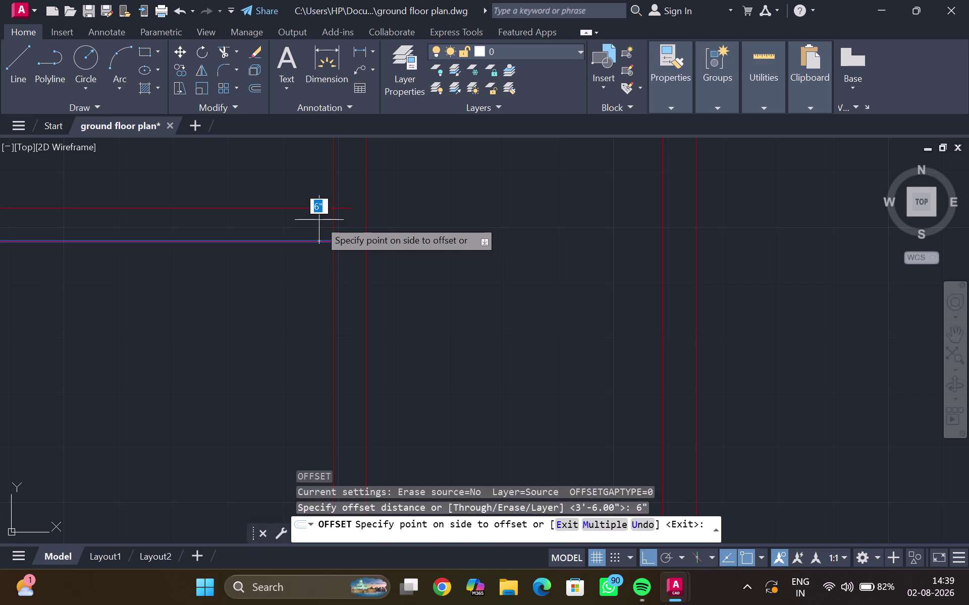
click(319, 220)
key(Escape)
scroll(down, 3)
middle_drag(288, 192, 260, 280)
scroll(up, 3)
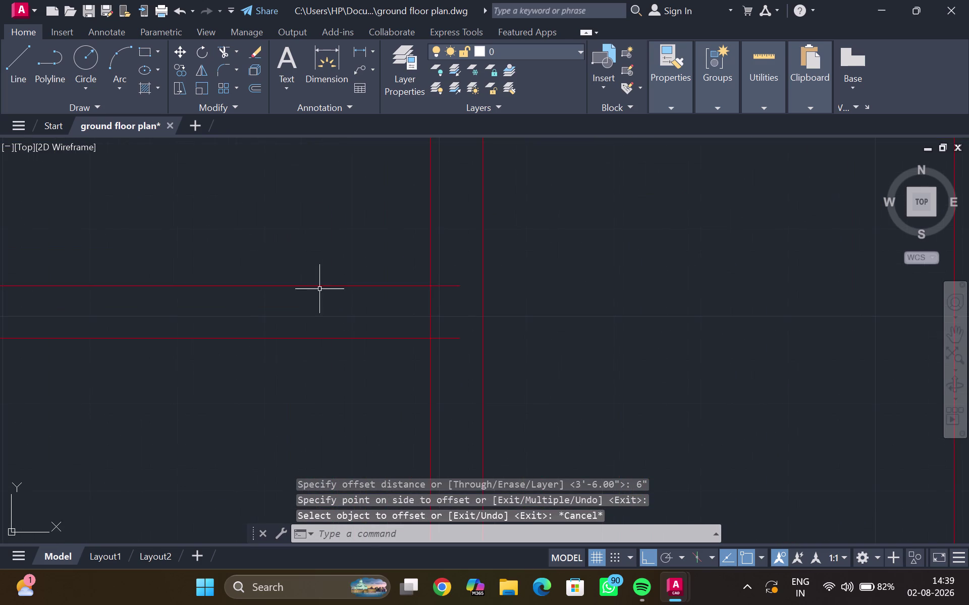
Select the vertical wall line and mistakenly enter 3'6" with no command running.
click(431, 302)
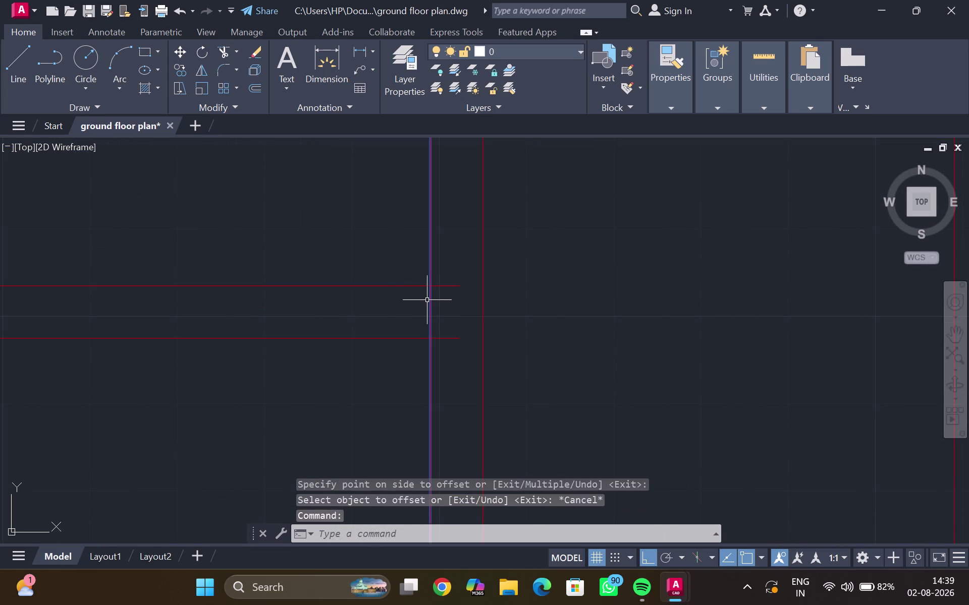
key(3)
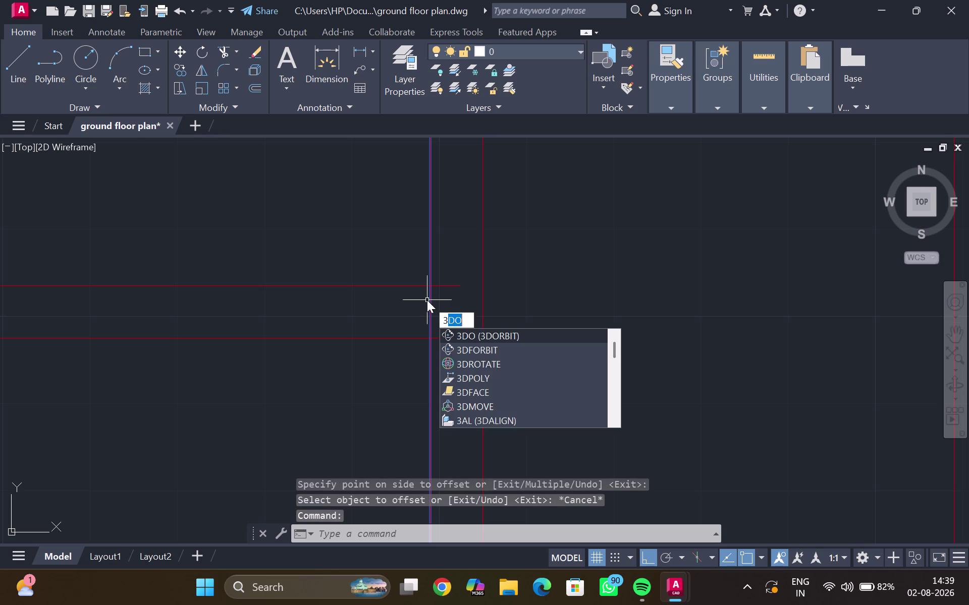
key(apostrophe)
text(6)
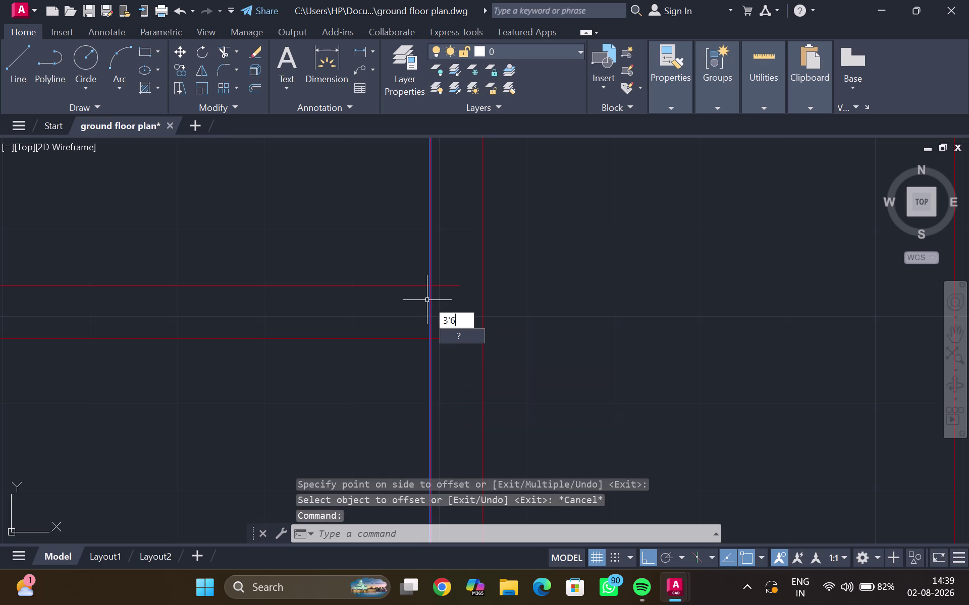
text(")
key(Return)
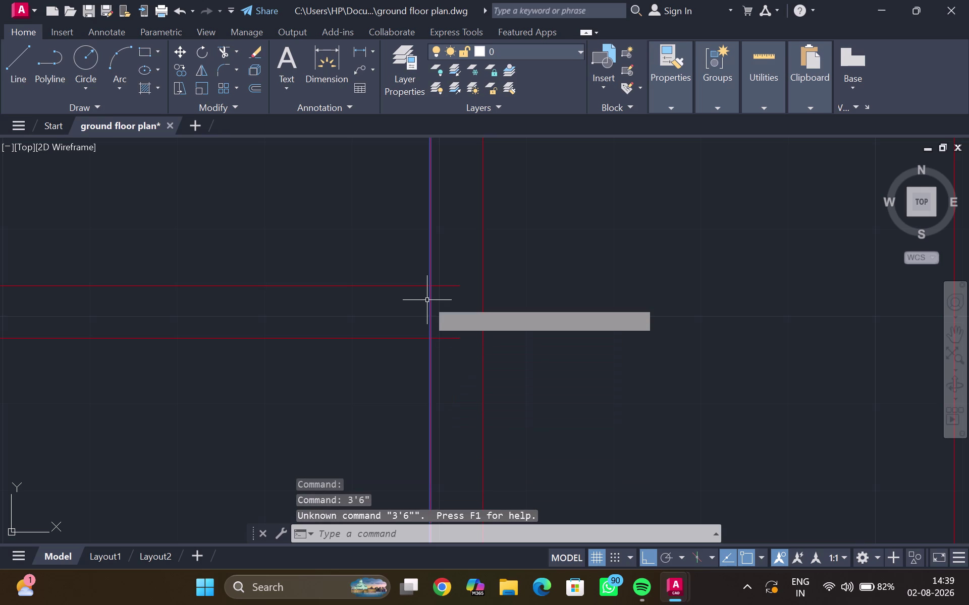
Offset the wall line 3'6" to mark the door opening edge.
key(o)
key(Return)
text(3')
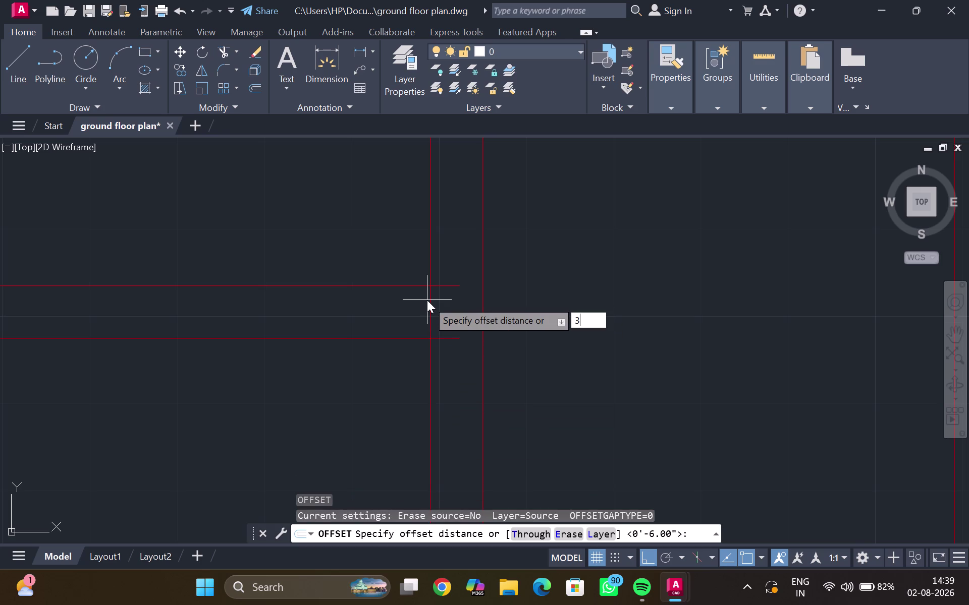
text(6")
key(Return)
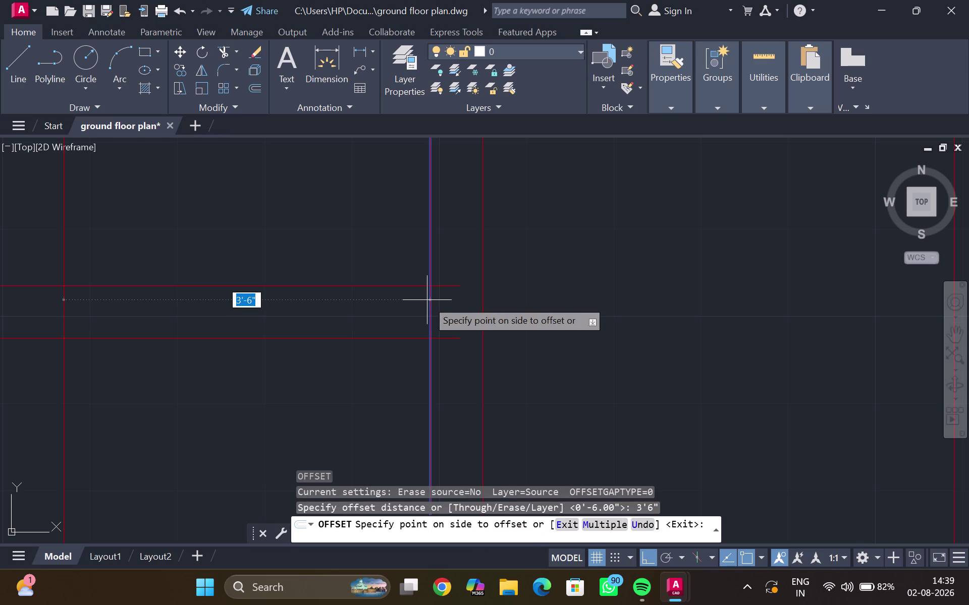
click(132, 305)
key(Escape)
scroll(down, 3)
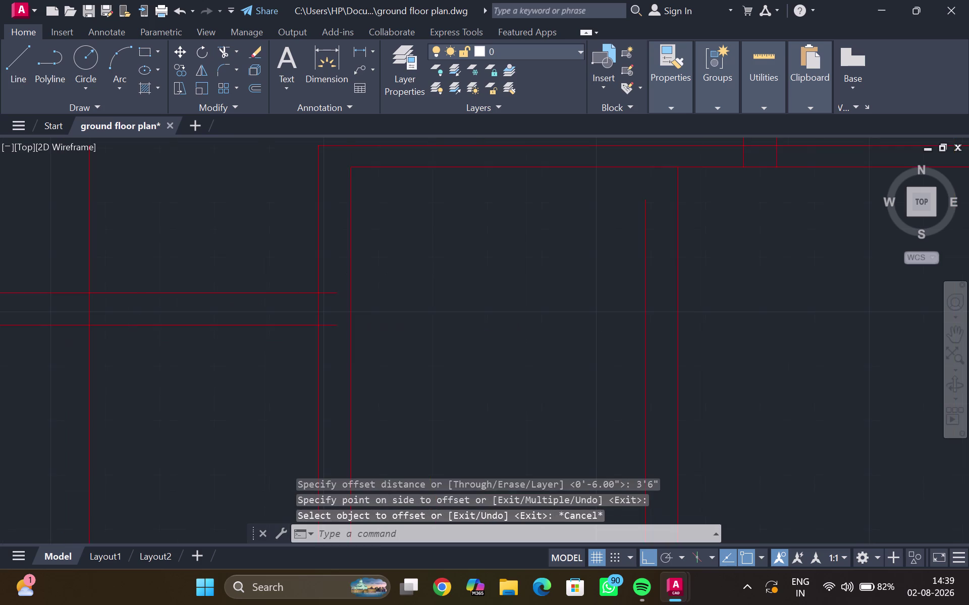
middle_drag(130, 304, 178, 297)
Trim the crossing wall line pieces at the first junction with a fence and two picks.
key(r)
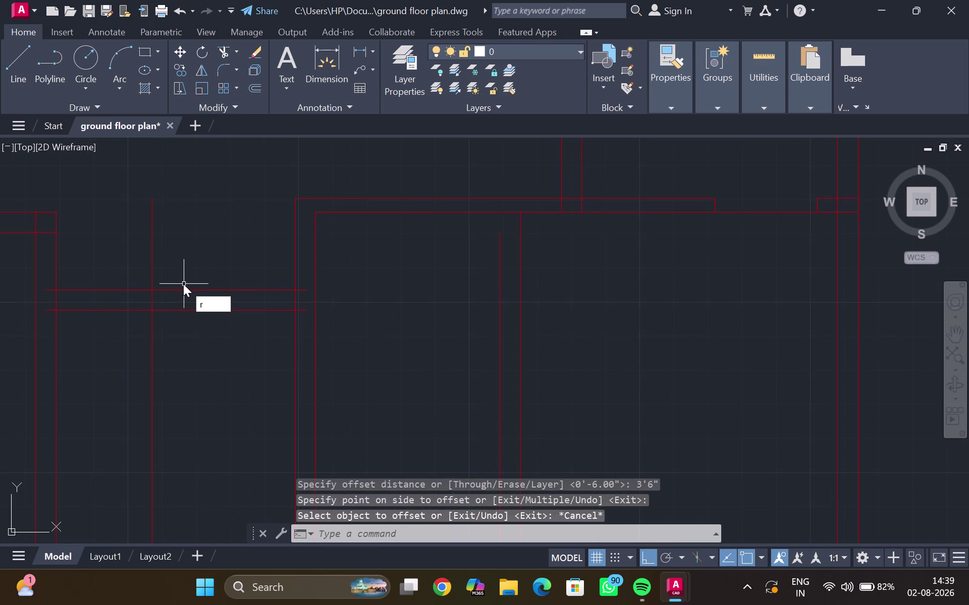
key(BackSpace)
text(tr)
key(Return)
drag(183, 284, 193, 360)
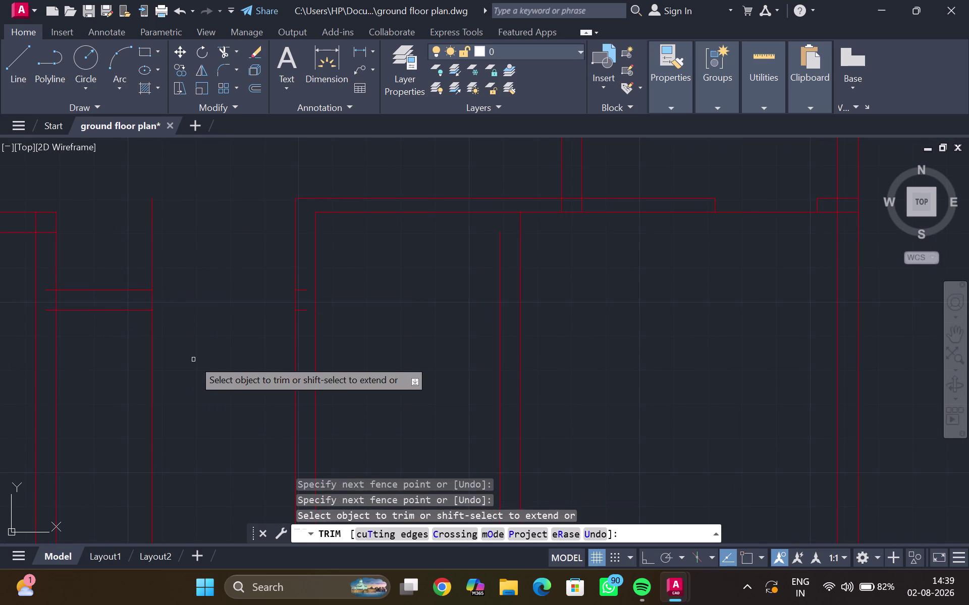
click(302, 309)
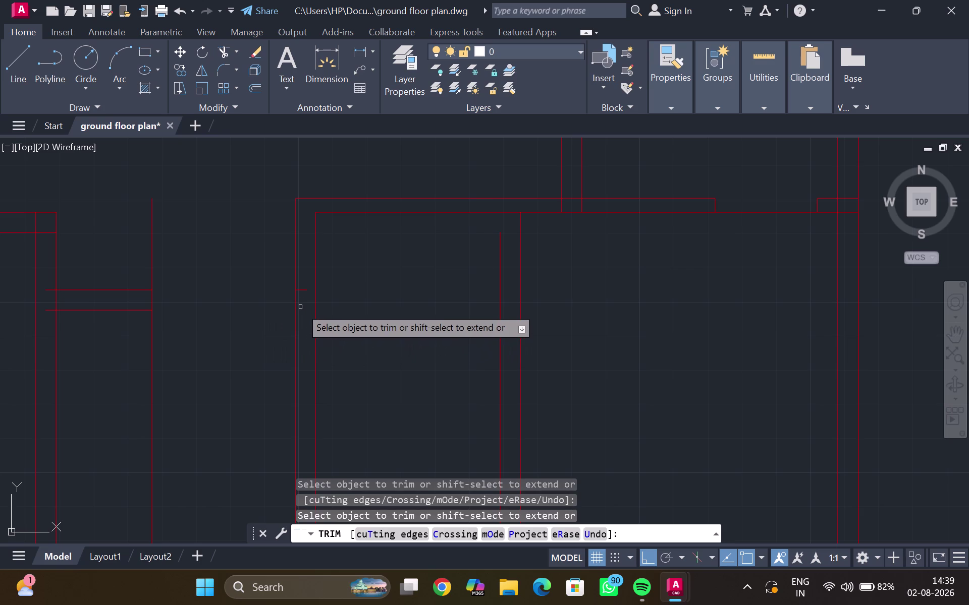
click(302, 290)
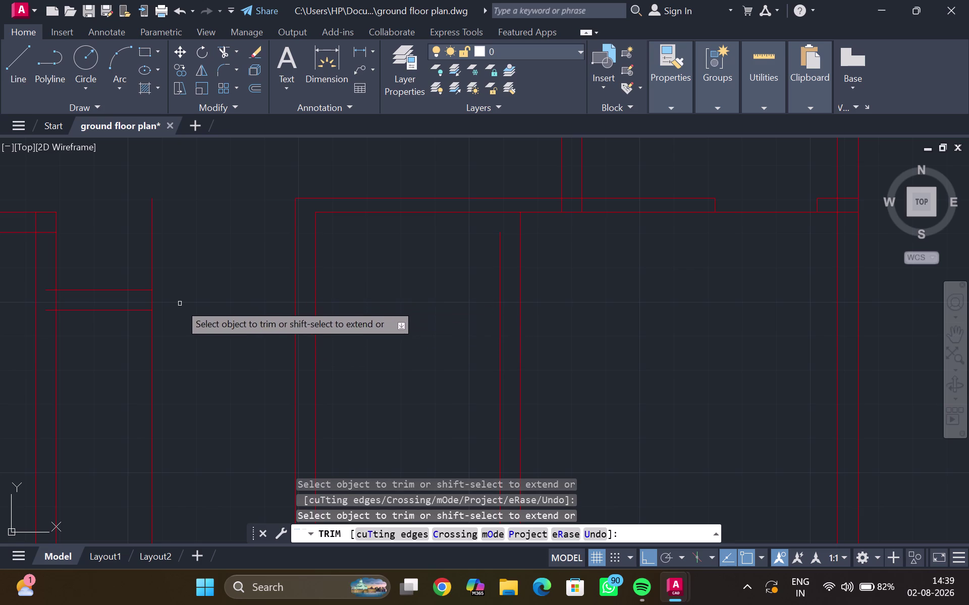
Cut the overshooting line ends and overhangs at the next wall junction.
middle_drag(65, 322, 101, 327)
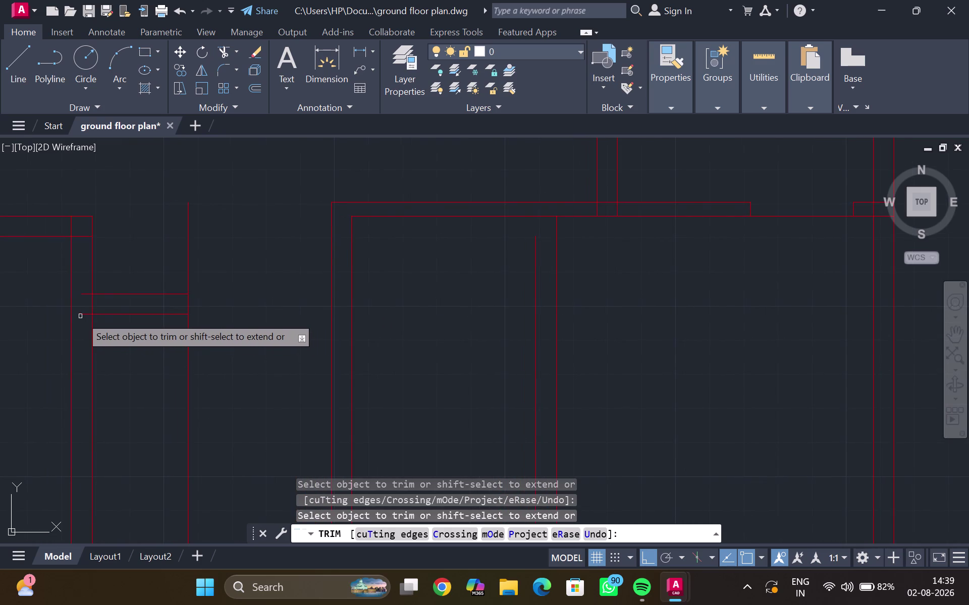
scroll(up, 3)
drag(94, 215, 94, 324)
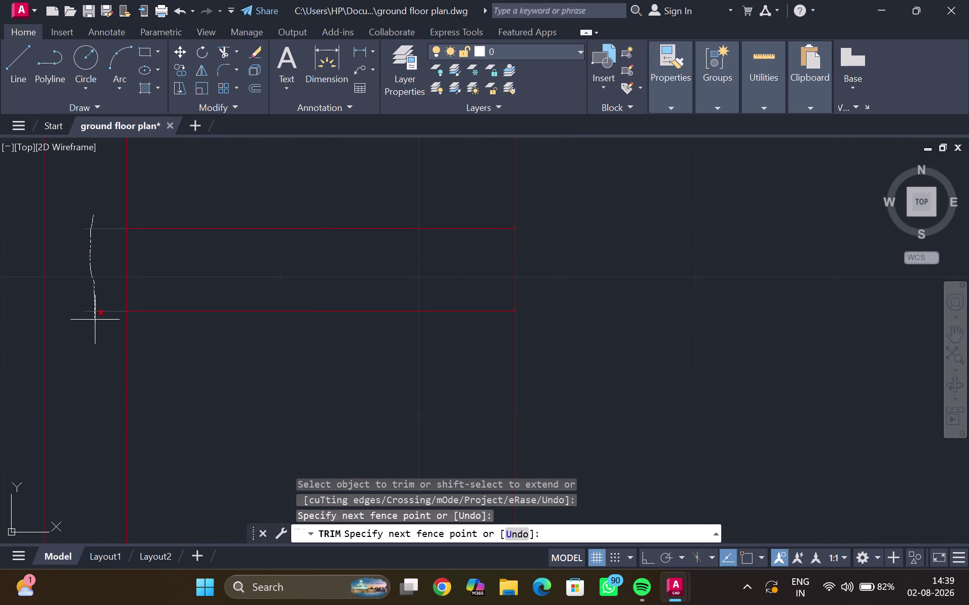
drag(95, 323, 96, 325)
scroll(down, 3)
middle_drag(143, 307, 126, 271)
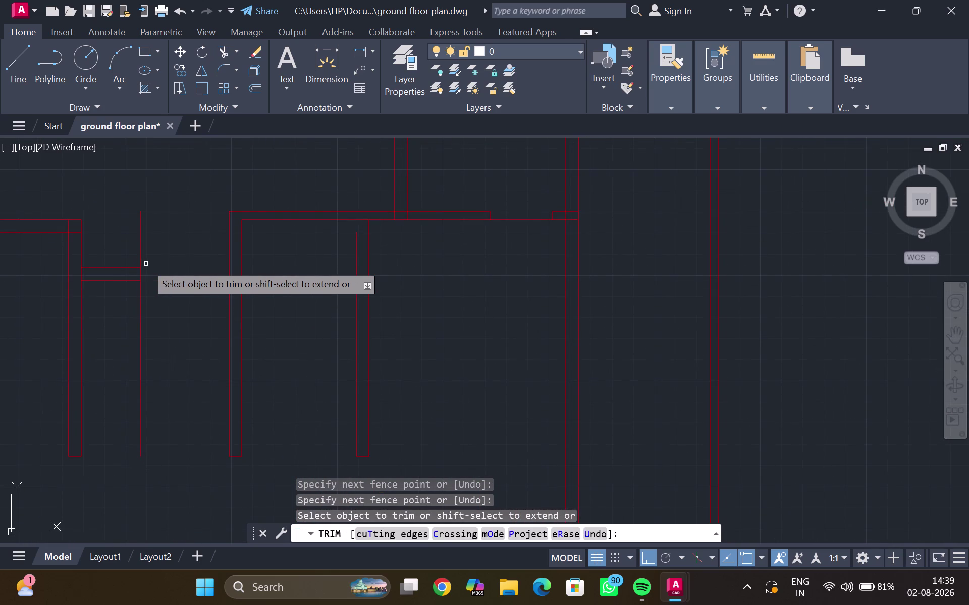
click(140, 303)
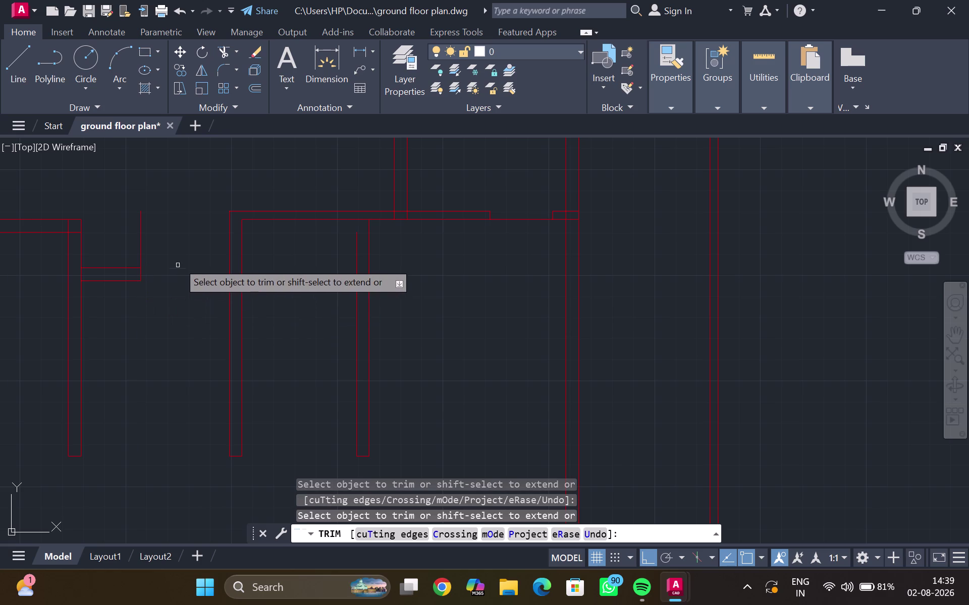
click(139, 238)
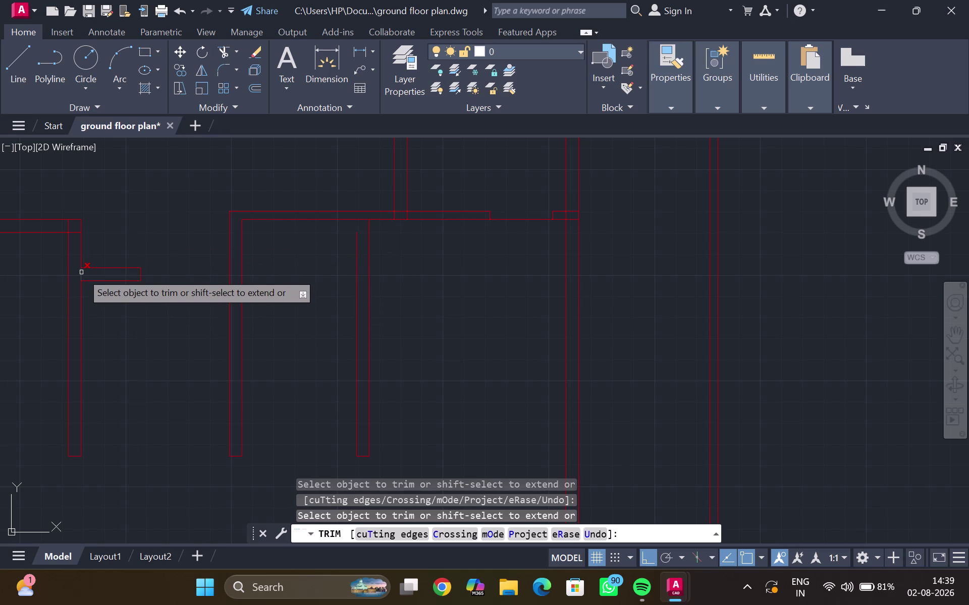
click(81, 273)
Fence-trim the crossing line ends at the left wall corner.
middle_drag(67, 233, 53, 295)
scroll(up, 3)
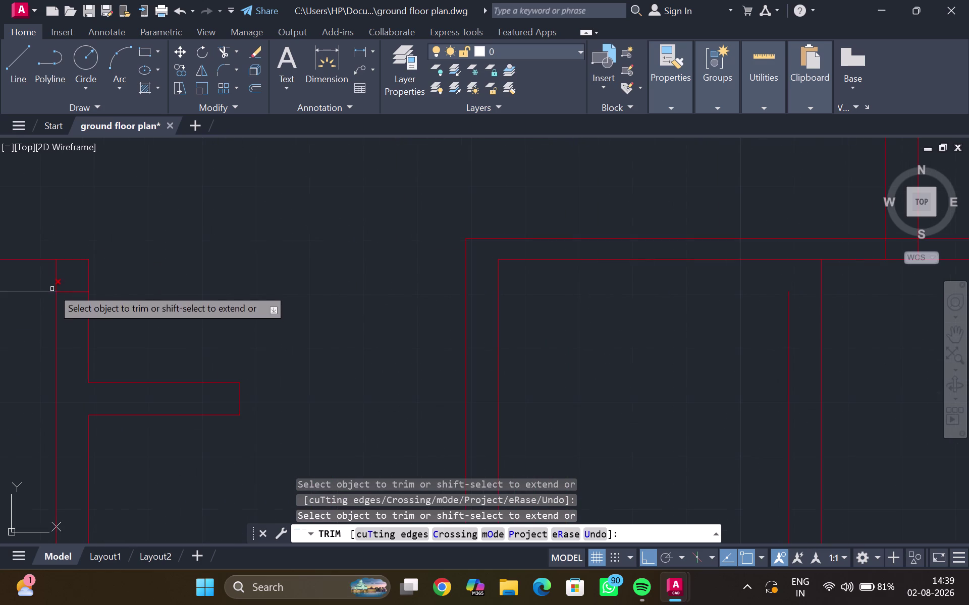
drag(49, 280, 69, 305)
scroll(down, 3)
middle_drag(67, 297, 156, 247)
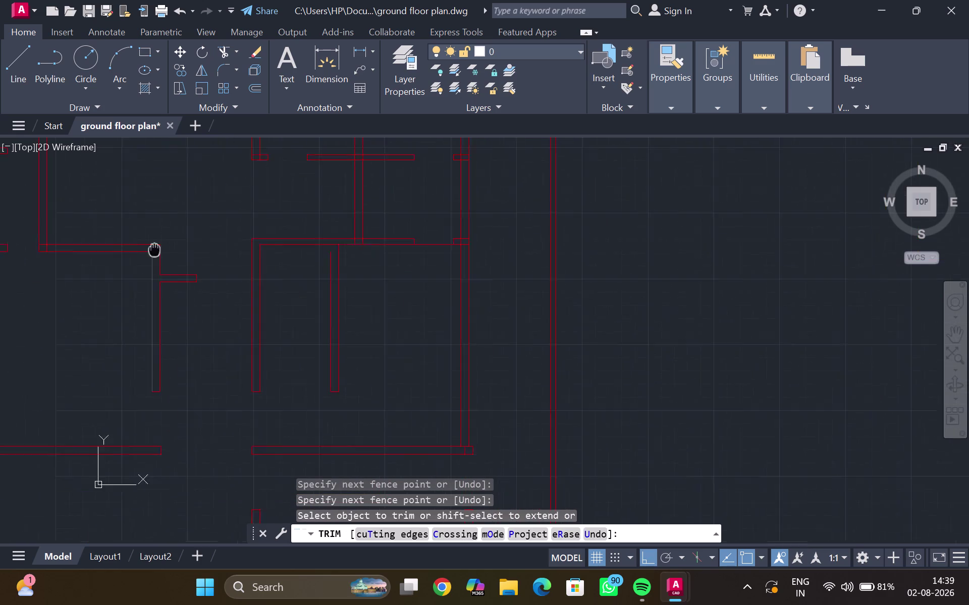
Trim the overshooting wall line ends at the top wall.
middle_drag(156, 247, 190, 199)
middle_drag(82, 402, 175, 329)
scroll(up, 3)
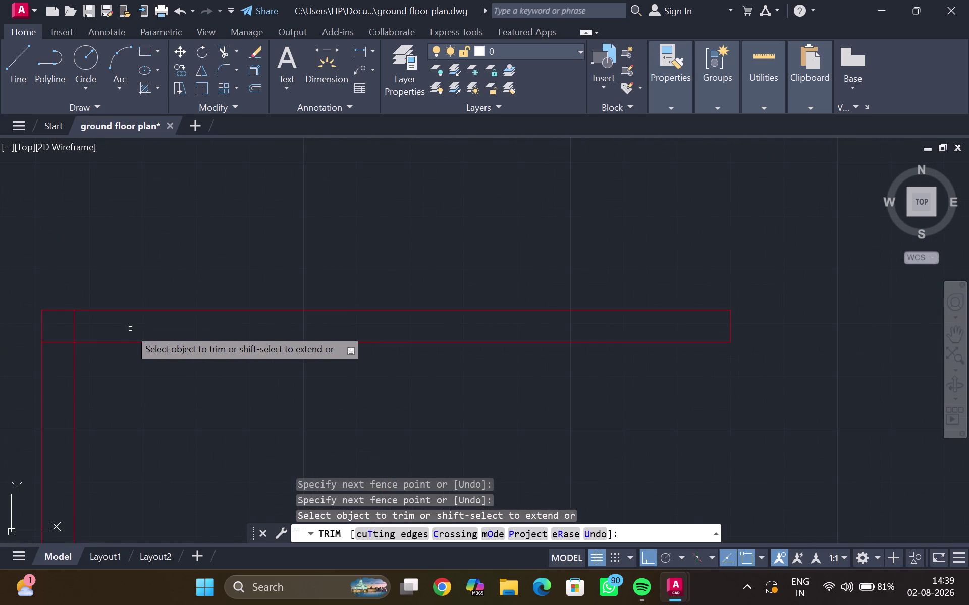
drag(114, 321, 51, 358)
scroll(down, 3)
Trim the crossing wall lines at the bottom-left corner of the plan.
middle_drag(66, 359, 156, 226)
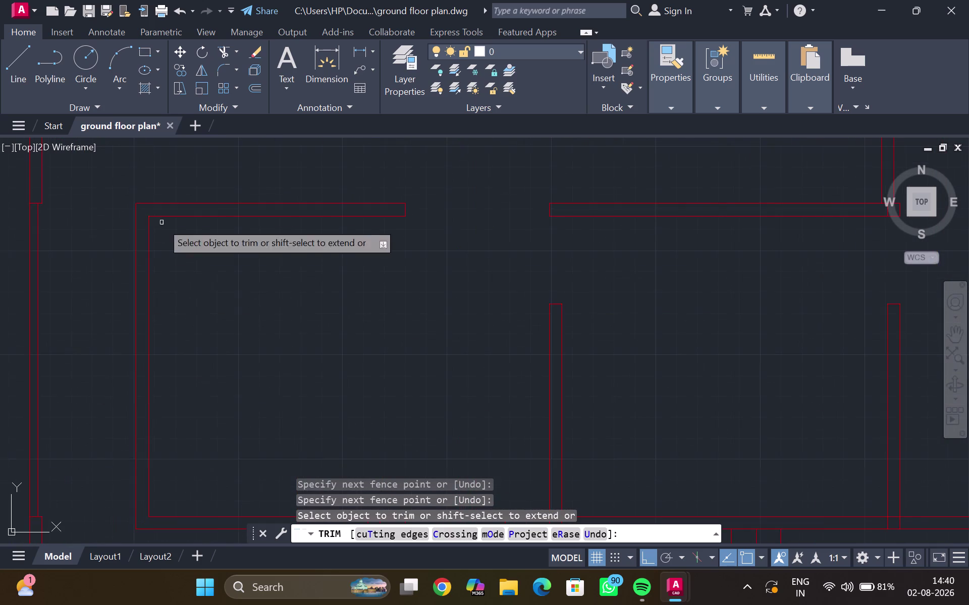
middle_drag(113, 450, 77, 51)
scroll(down, 3)
middle_drag(65, 333, 177, 168)
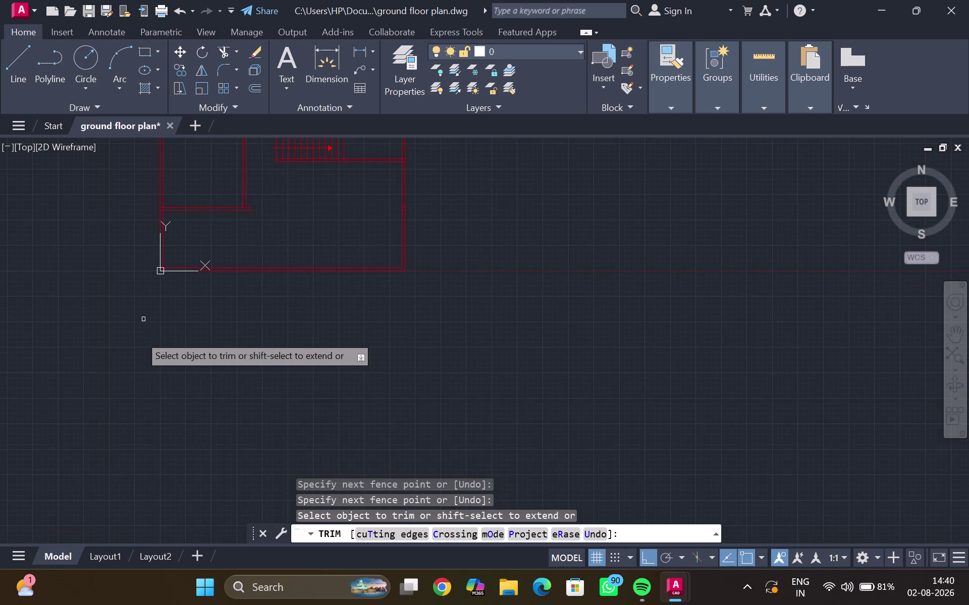
scroll(up, 3)
middle_drag(141, 259, 13, 559)
scroll(down, 3)
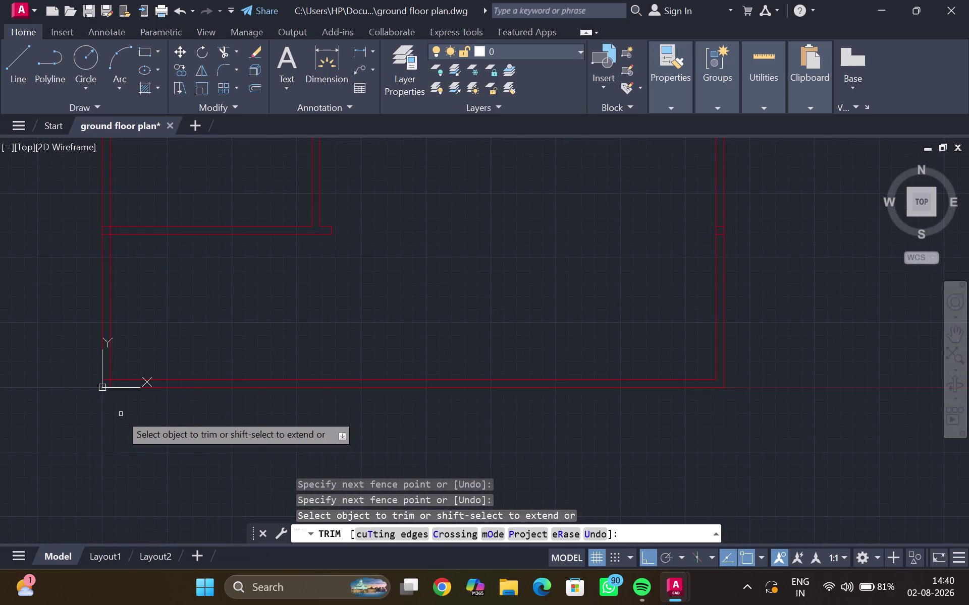
scroll(up, 3)
scroll(up, 3)
drag(72, 248, 80, 277)
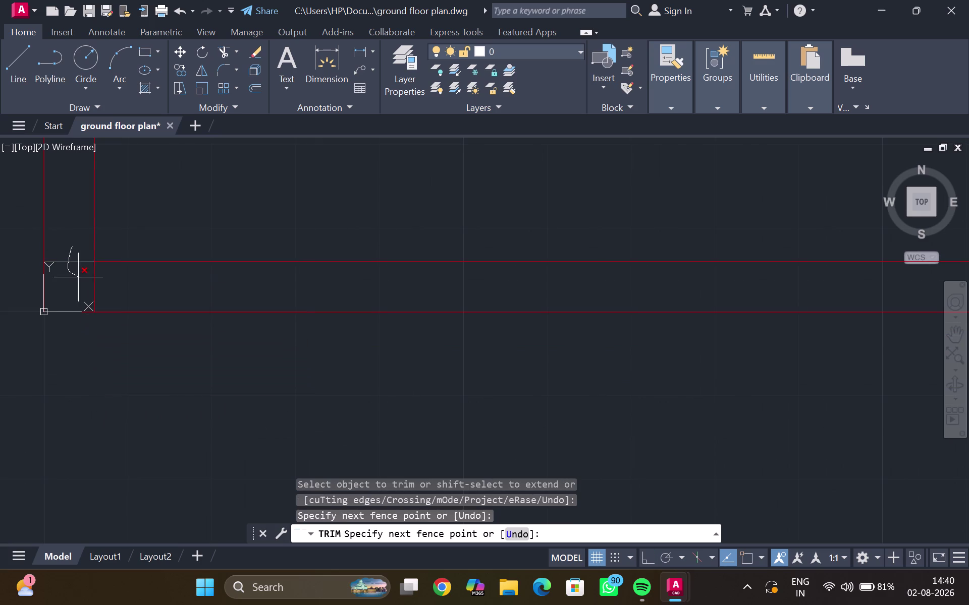
drag(79, 278, 107, 278)
scroll(down, 3)
Trim a protruding wall line end further along the outer wall.
middle_drag(97, 265, 101, 512)
middle_drag(99, 228, 99, 433)
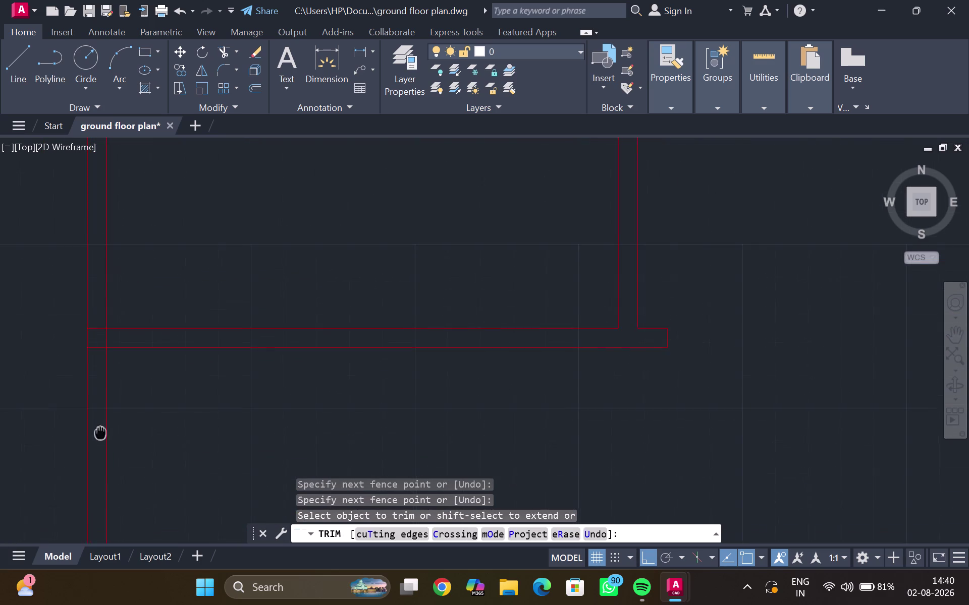
middle_drag(99, 433, 99, 434)
scroll(up, 3)
drag(101, 276, 98, 351)
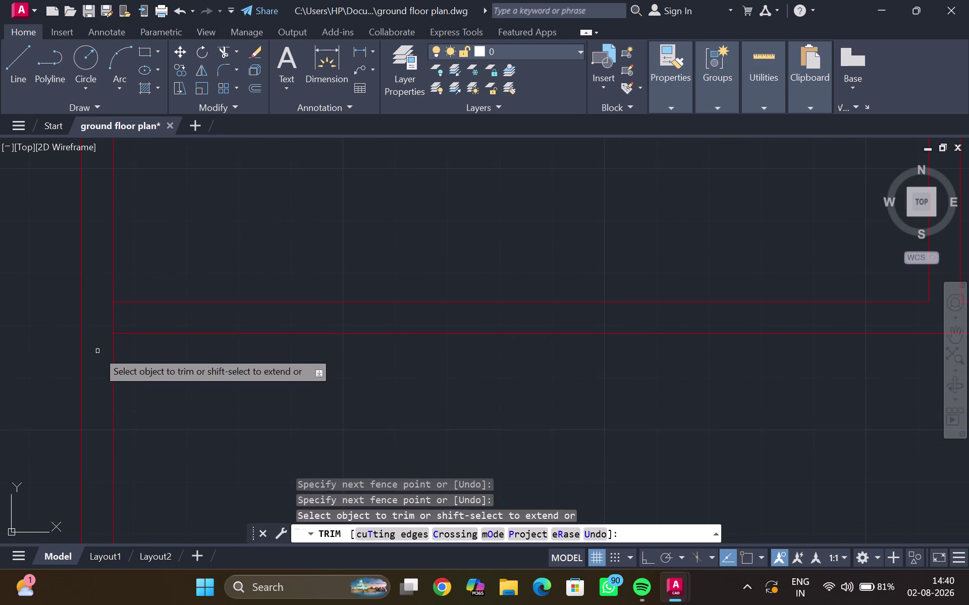
scroll(down, 3)
Trim the excess line ends at the next outer wall corner.
middle_drag(102, 325, 63, 604)
middle_drag(47, 240, 53, 603)
middle_drag(96, 241, 99, 477)
middle_drag(109, 308, 87, 487)
middle_drag(82, 292, 52, 469)
middle_drag(59, 286, 58, 290)
middle_drag(52, 236, 144, 350)
scroll(up, 3)
drag(68, 270, 40, 304)
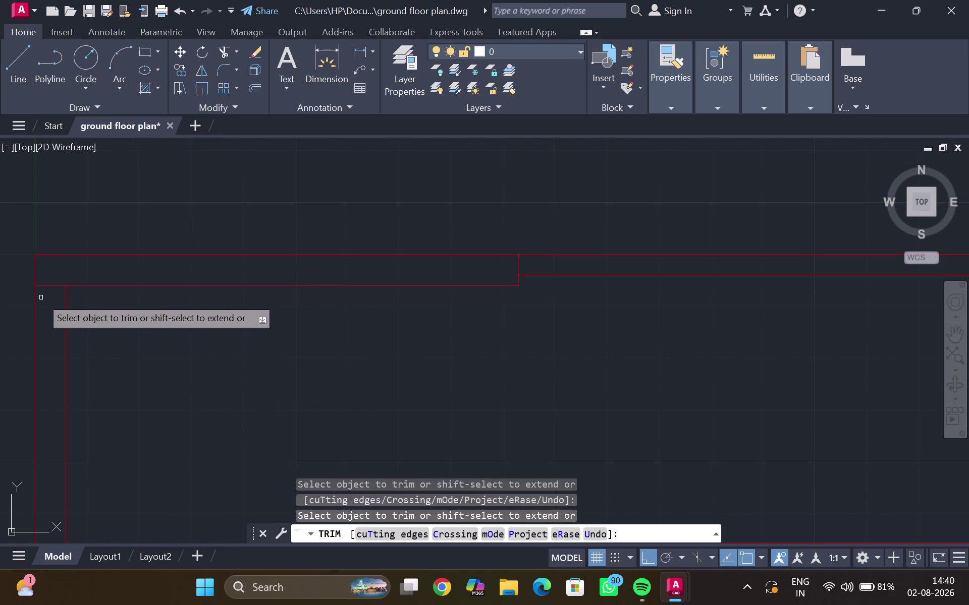
drag(48, 273, 47, 299)
scroll(down, 3)
Trim the protruding line ends at the upper-right wall corner.
middle_drag(284, 296, 0, 307)
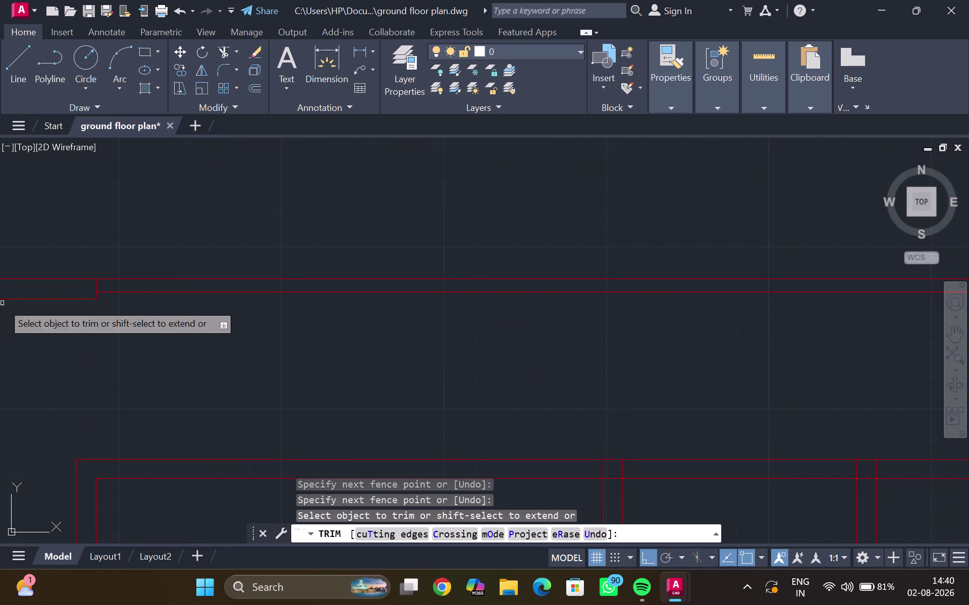
scroll(down, 3)
scroll(up, 3)
middle_drag(562, 293, 37, 291)
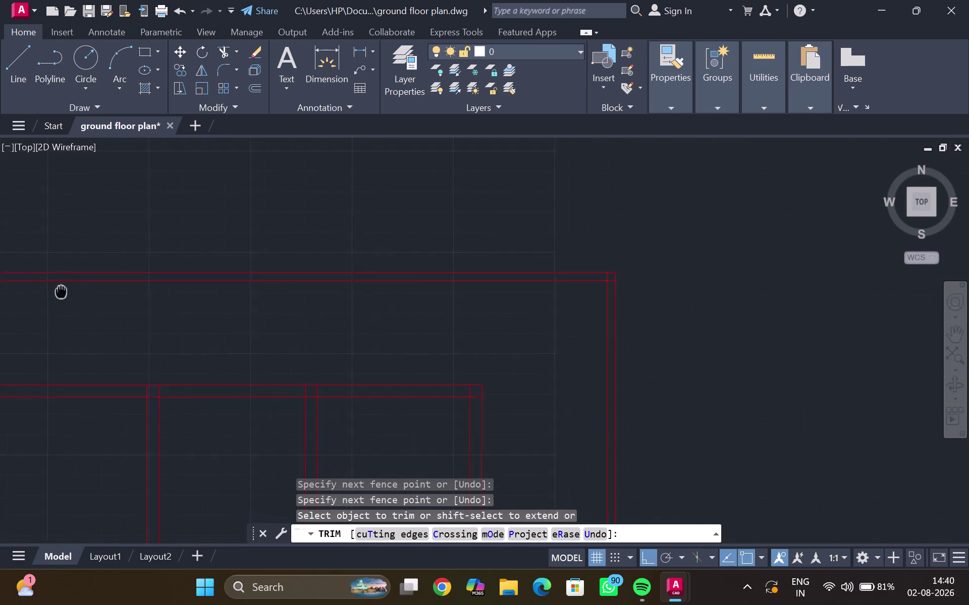
middle_drag(37, 291, 0, 290)
scroll(up, 3)
middle_drag(792, 276, 218, 318)
scroll(up, 3)
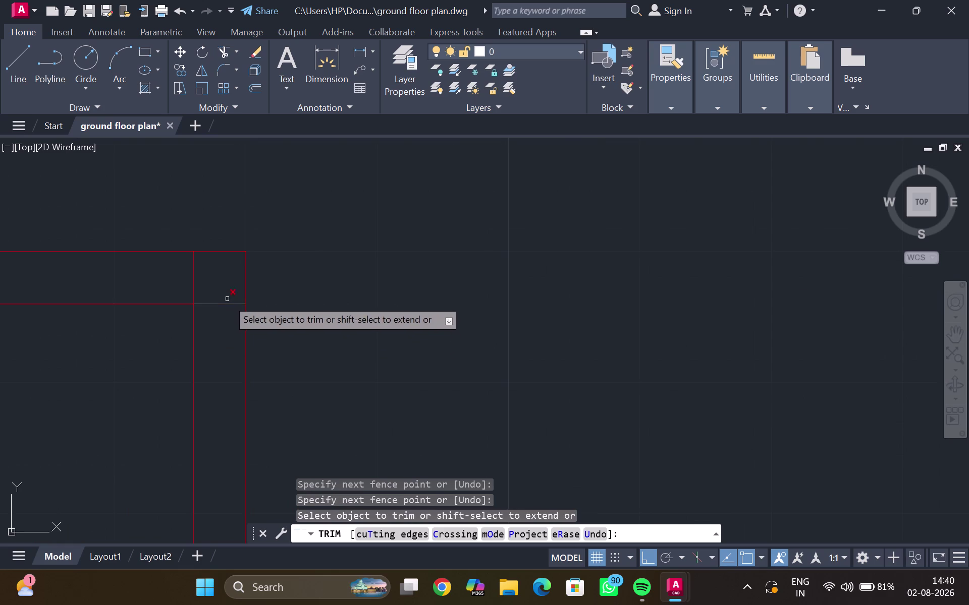
drag(181, 281, 226, 333)
scroll(down, 3)
Pan down the right wall to bring the bottom wall corner into view.
middle_drag(224, 369, 236, 194)
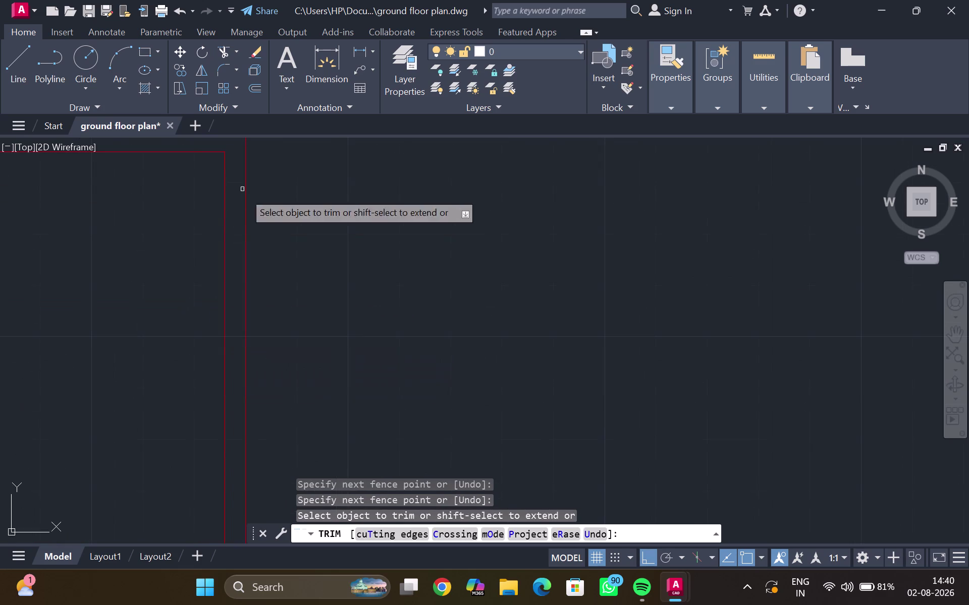
middle_drag(235, 490, 244, 216)
middle_drag(237, 463, 231, 195)
scroll(down, 3)
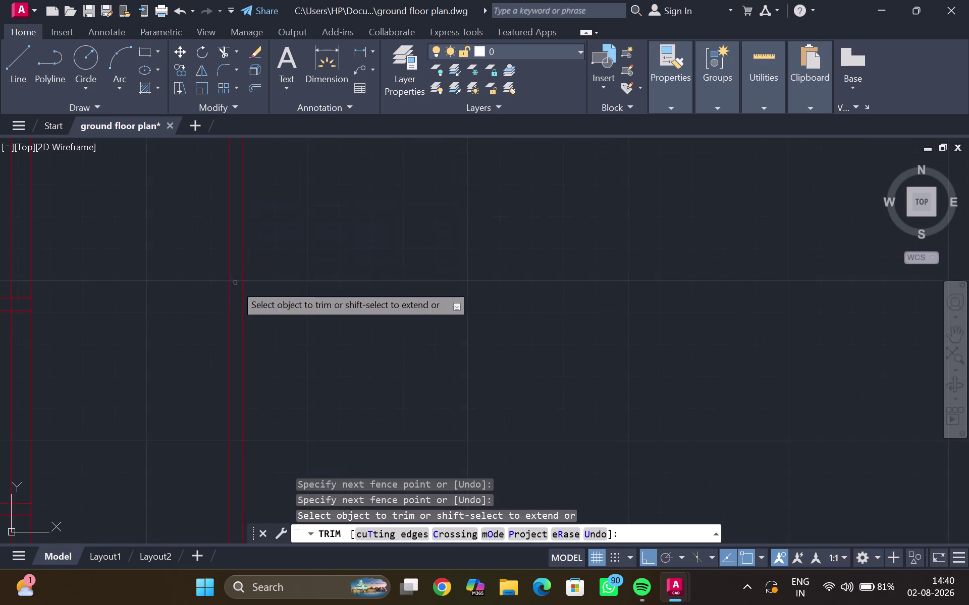
scroll(down, 3)
middle_drag(237, 325, 242, 151)
scroll(up, 3)
scroll(down, 3)
middle_drag(247, 389, 268, 94)
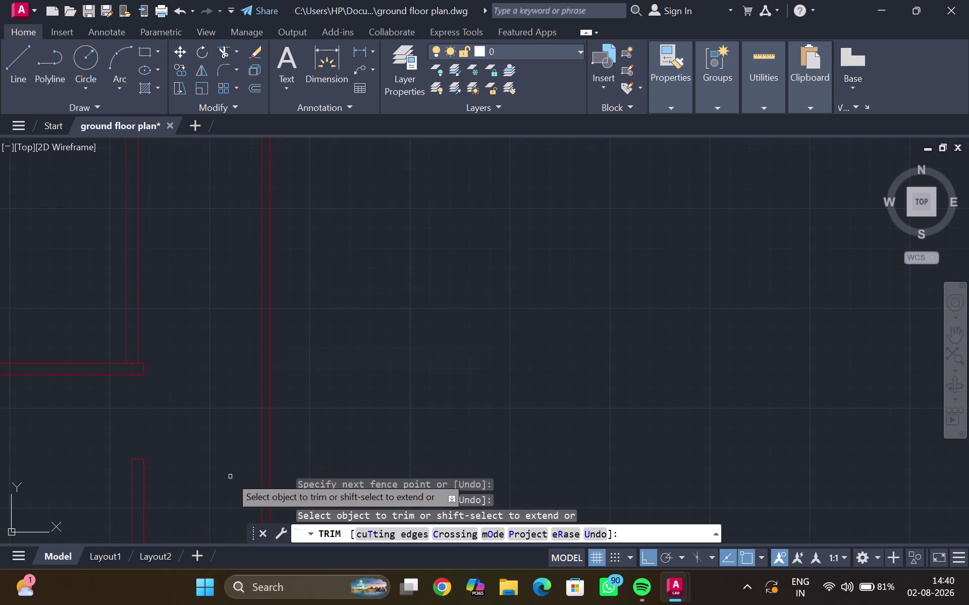
middle_drag(229, 475, 245, 195)
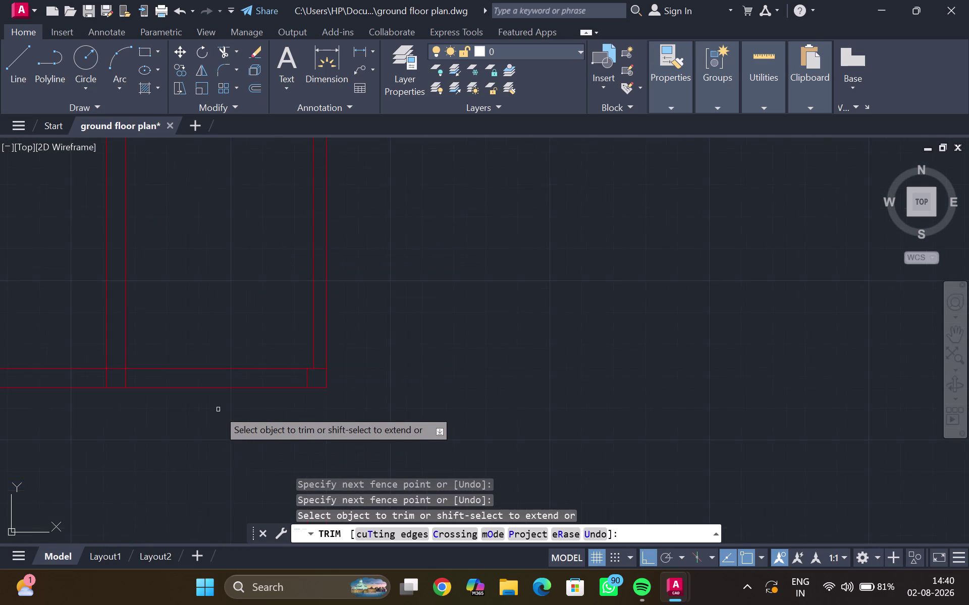